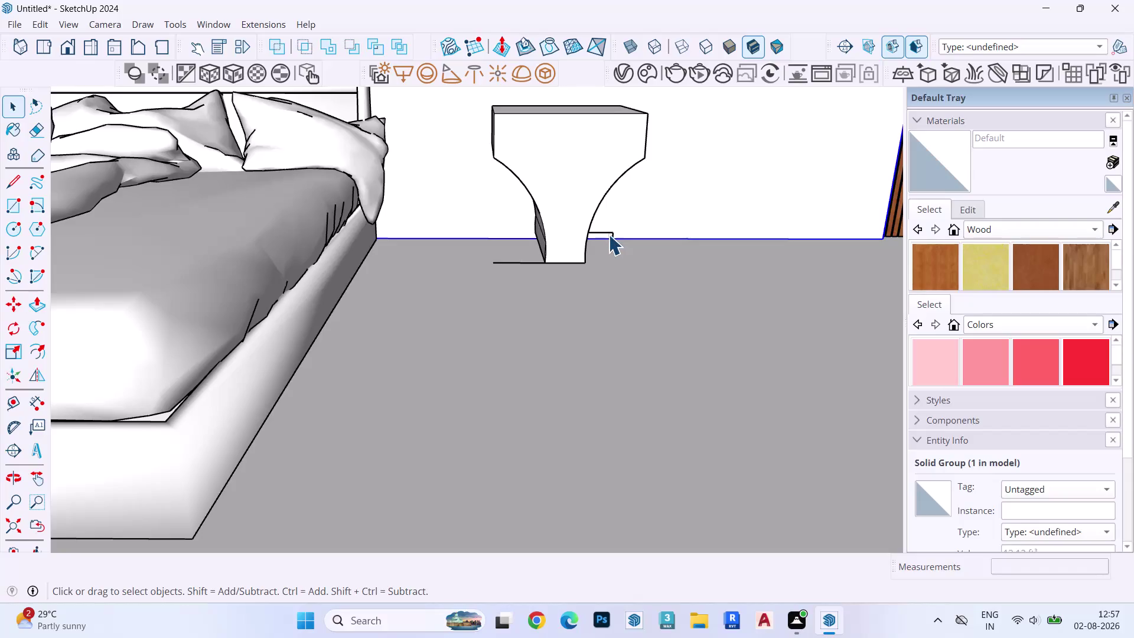
Inside the bedside table group, delete the three short stray edges beside its base.
click(605, 232)
scroll(up, 3)
double_click(604, 231)
click(604, 232)
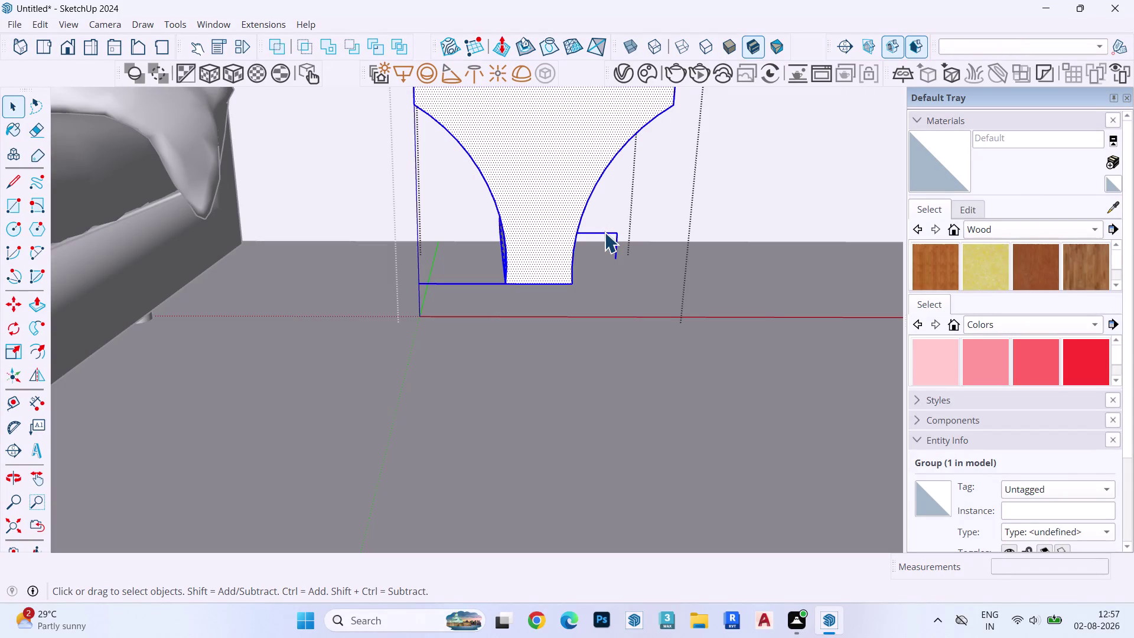
click(605, 232)
key(Delete)
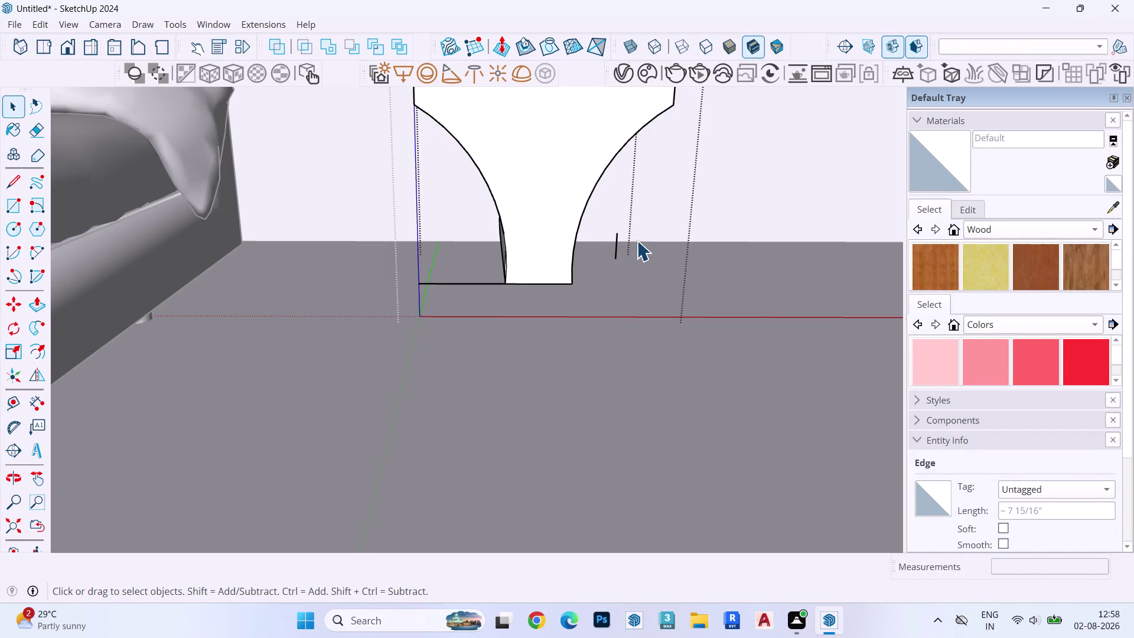
click(619, 244)
key(Delete)
click(614, 246)
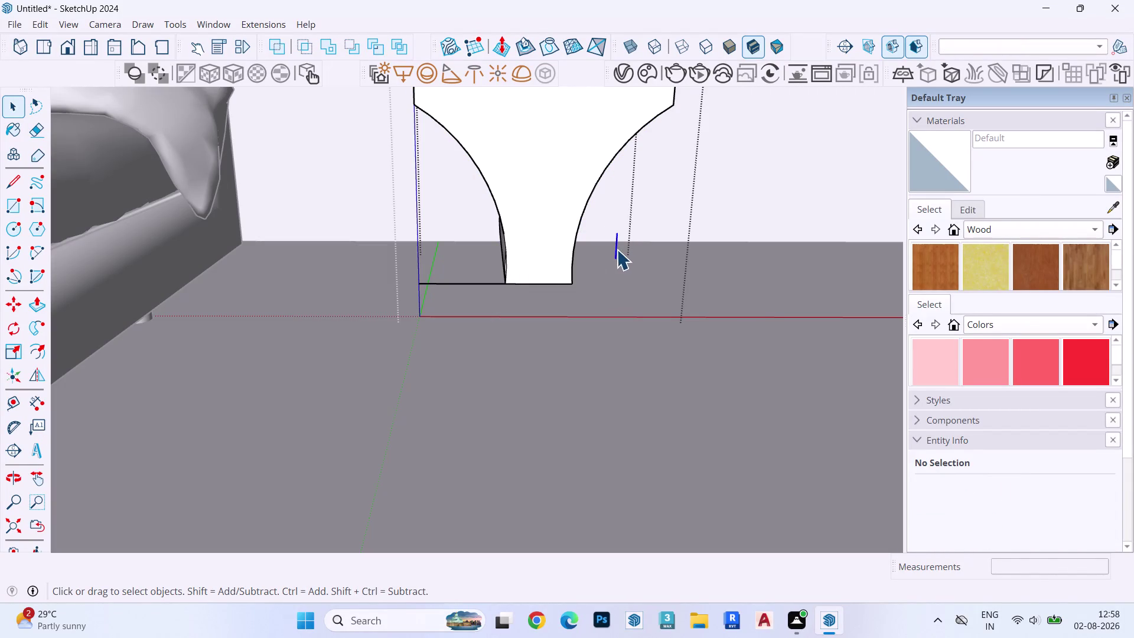
key(Delete)
click(438, 284)
key(Delete)
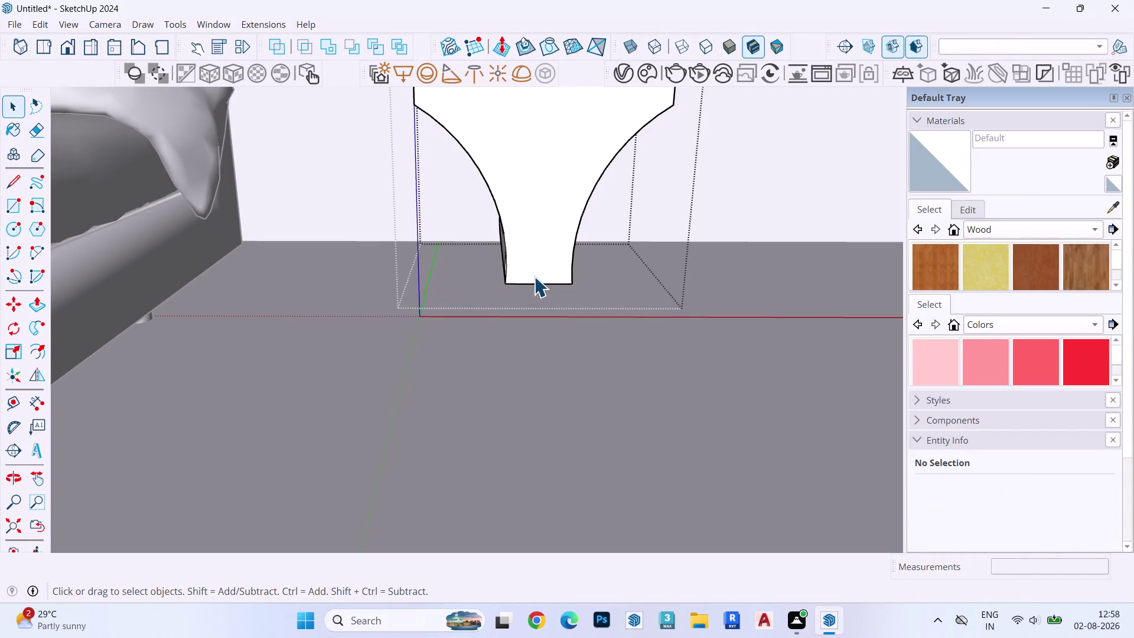
Orbit around the table's sides, delete a side face, then undo that deletion.
scroll(down, 3)
middle_drag(528, 277, 507, 244)
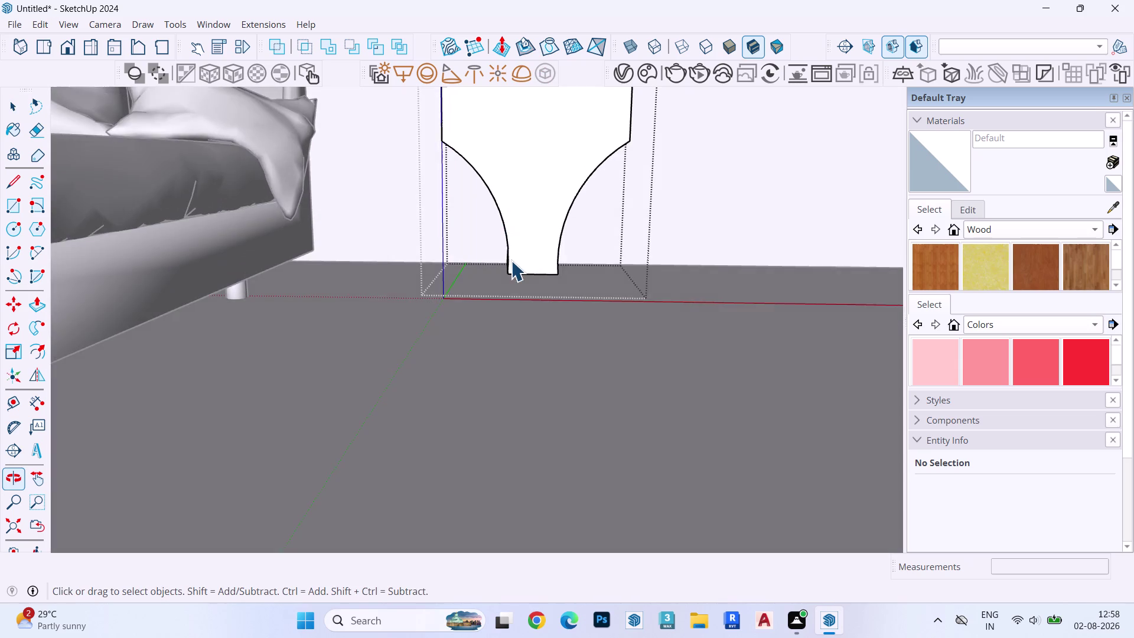
scroll(up, 3)
scroll(down, 3)
scroll(up, 3)
scroll(up, 3)
middle_drag(501, 262, 554, 265)
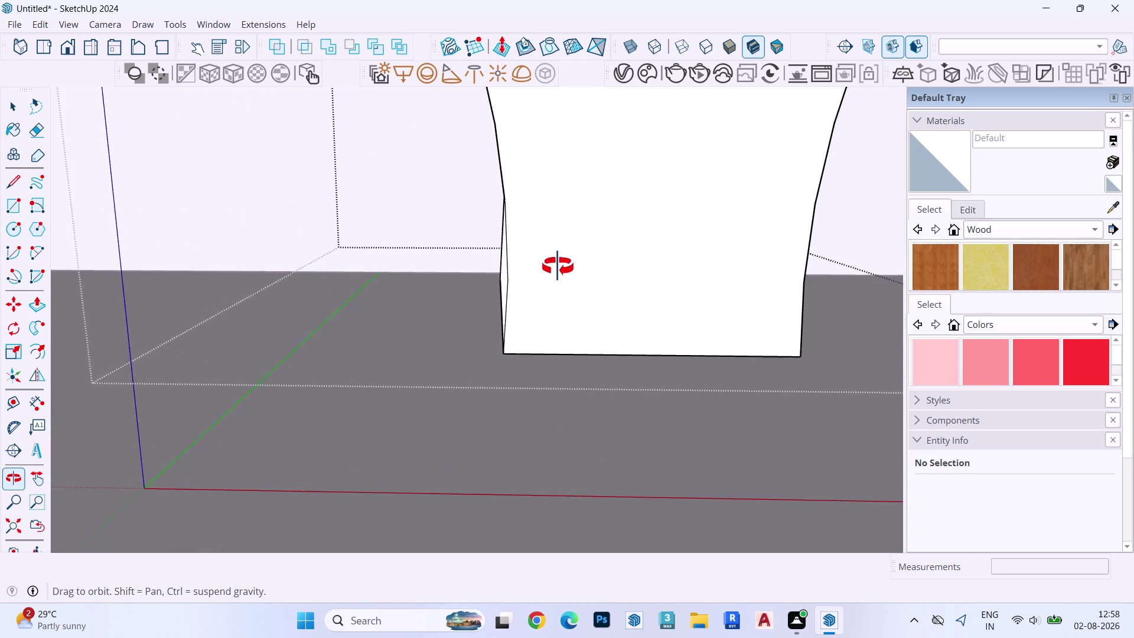
middle_drag(554, 266, 611, 268)
click(509, 263)
click(510, 265)
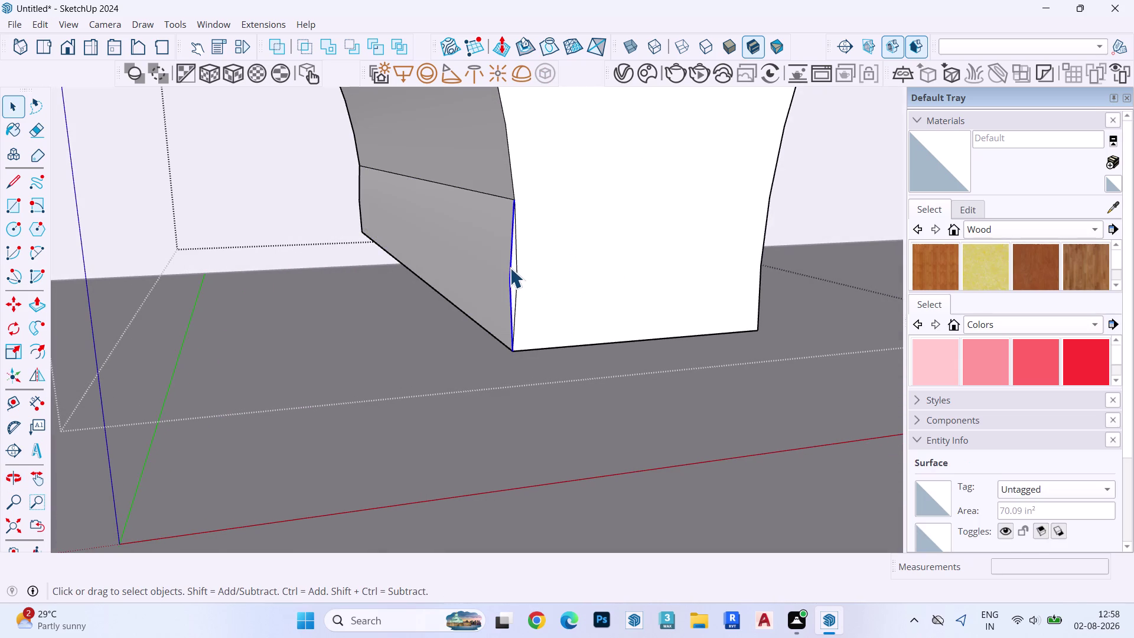
key(Delete)
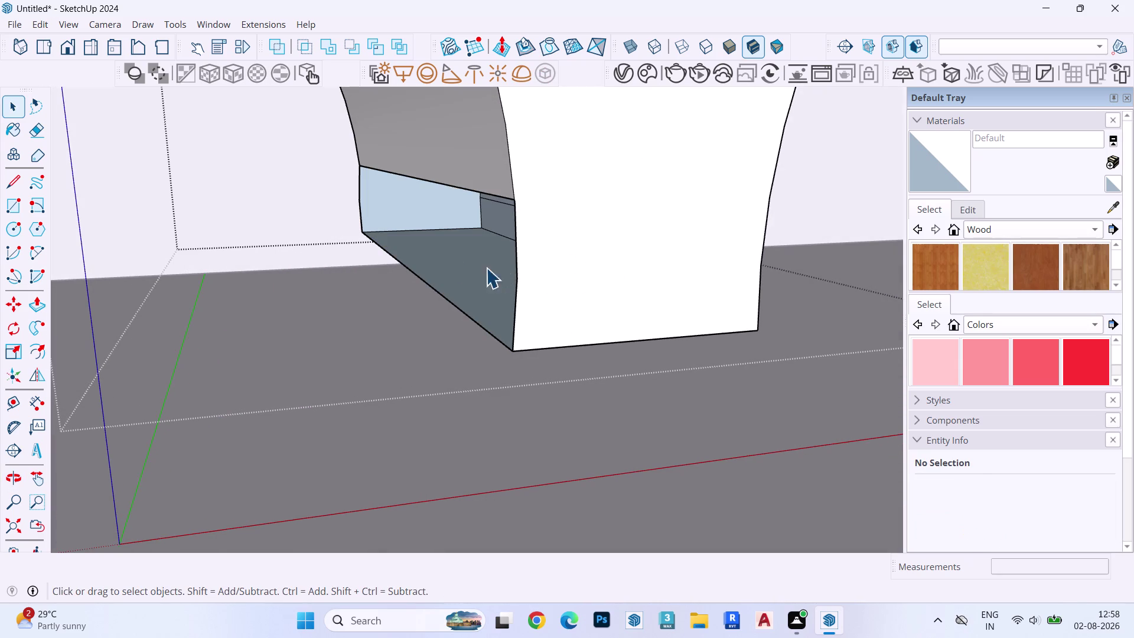
key(ctrl+z)
key(Escape)
scroll(down, 3)
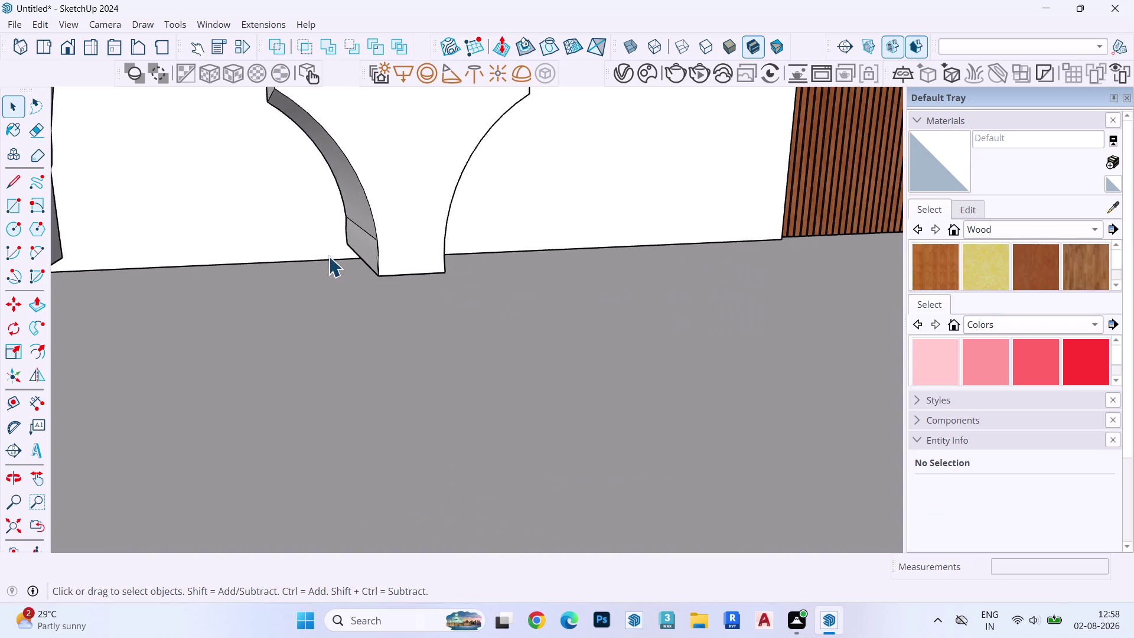
scroll(down, 3)
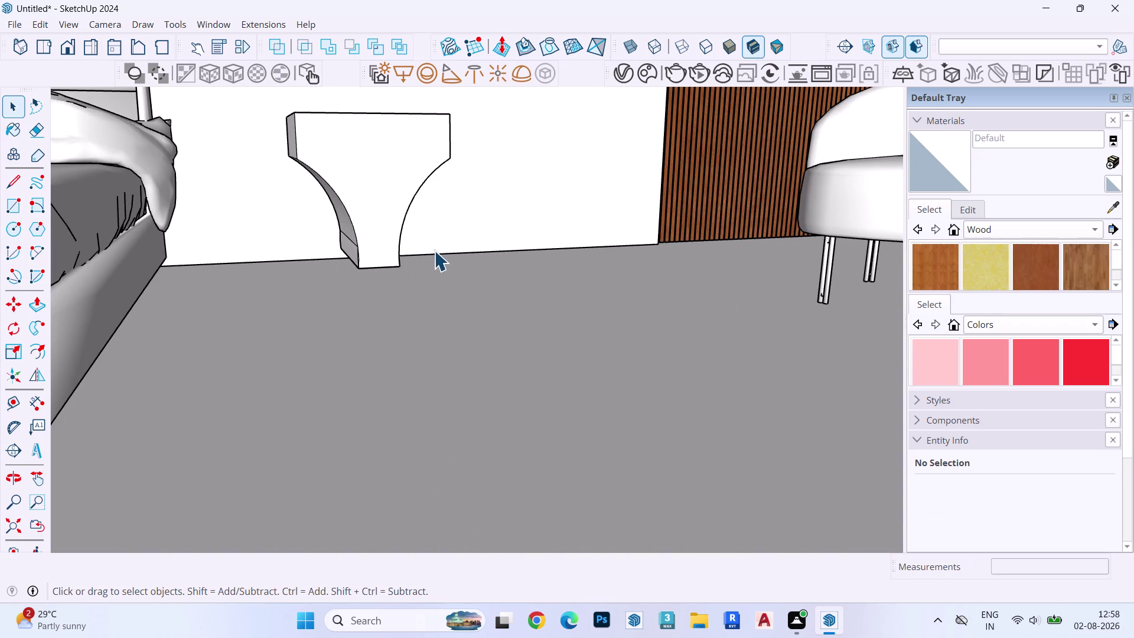
Start a Move copy of the curved bedside table, then zoom out to the room.
click(381, 193)
key(m)
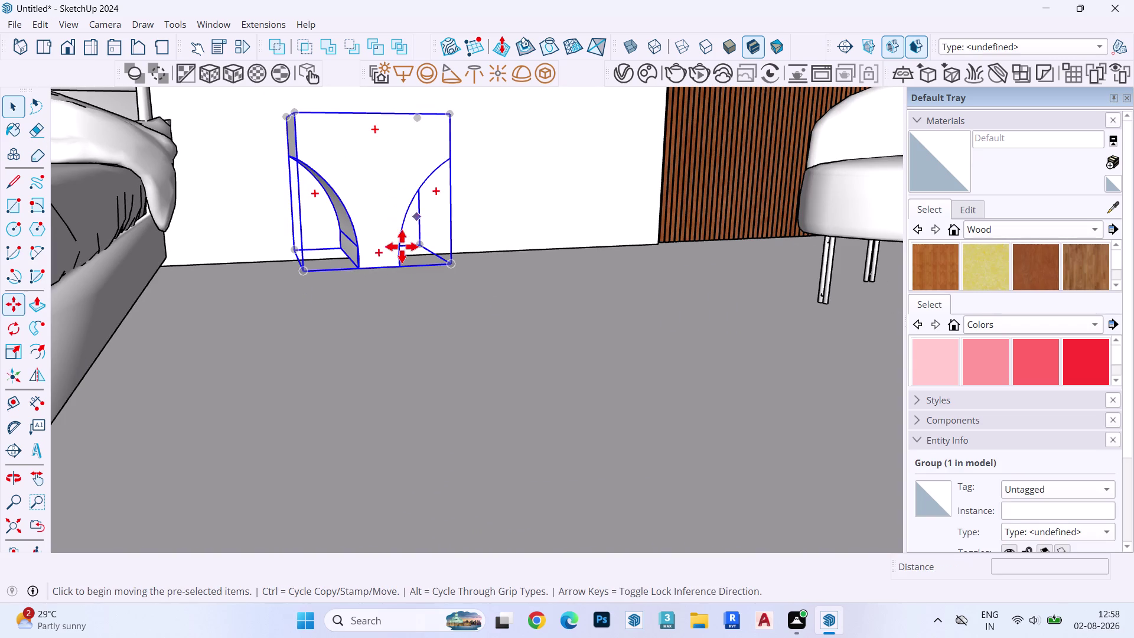
click(400, 266)
key(Up)
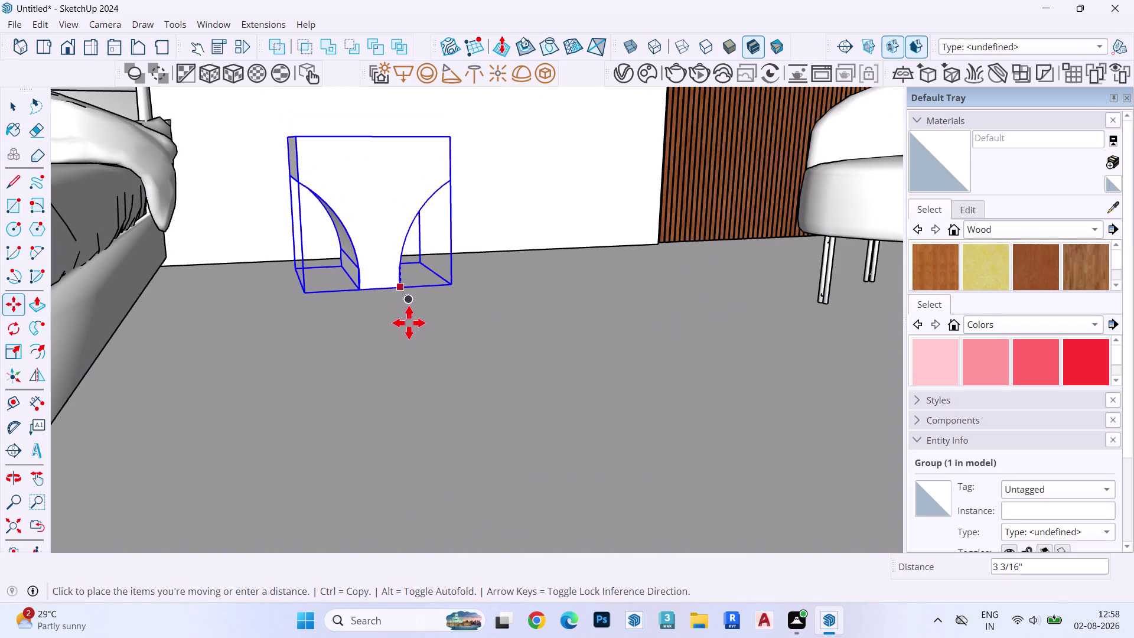
click(409, 330)
key(space)
scroll(down, 3)
middle_drag(476, 289, 401, 272)
Place the table copy left of the bed and orbit back to a front view.
key(m)
click(481, 323)
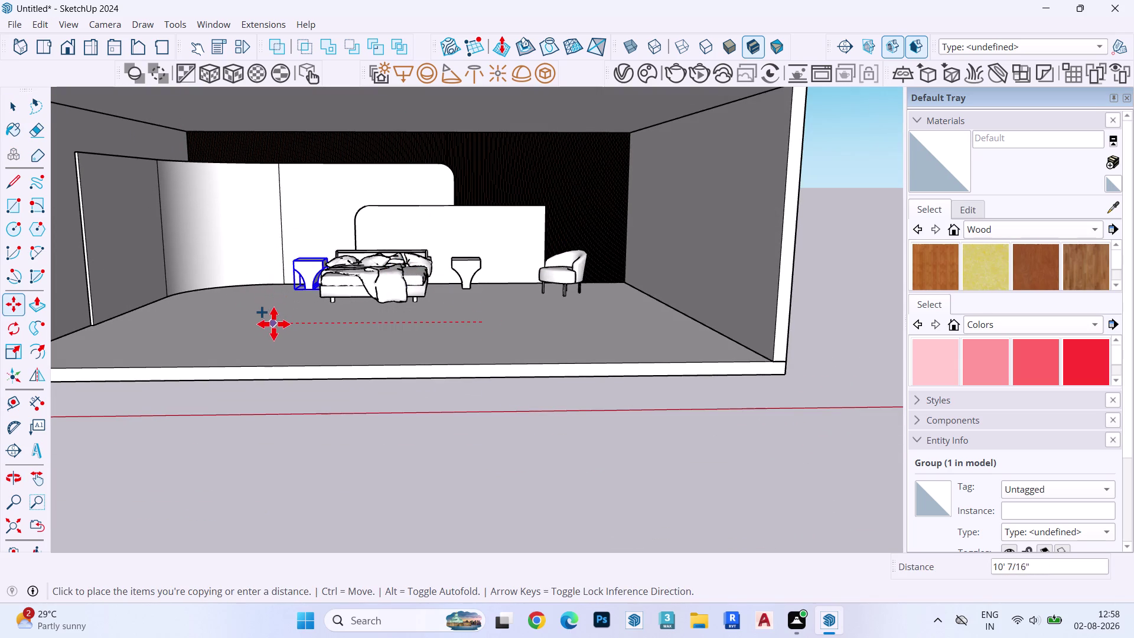
click(242, 325)
key(space)
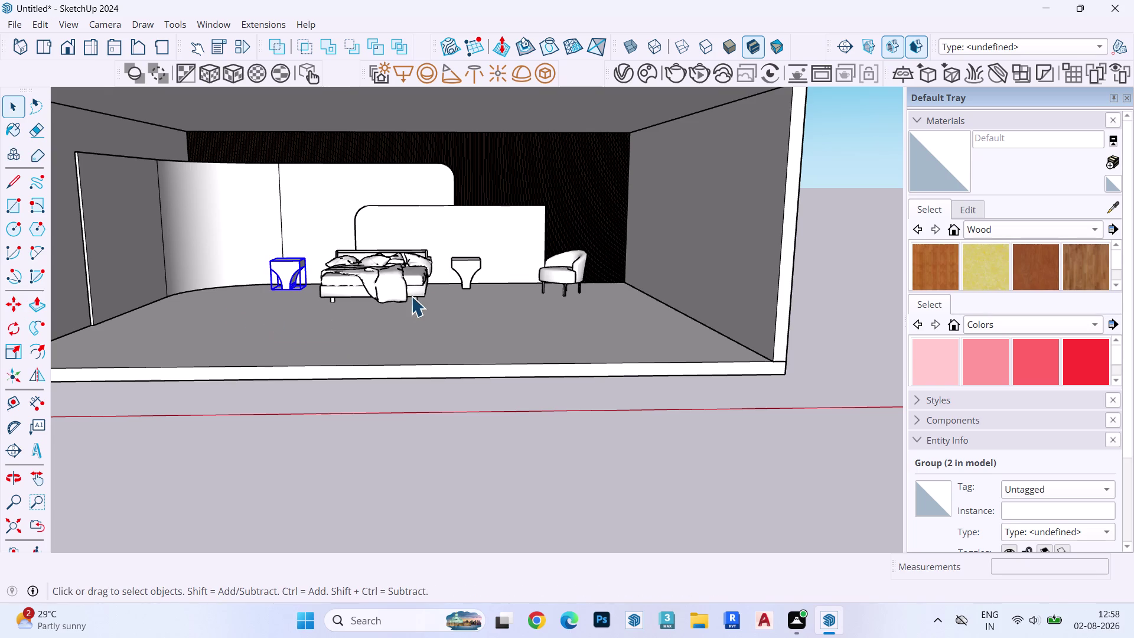
key(Escape)
middle_drag(507, 279, 510, 324)
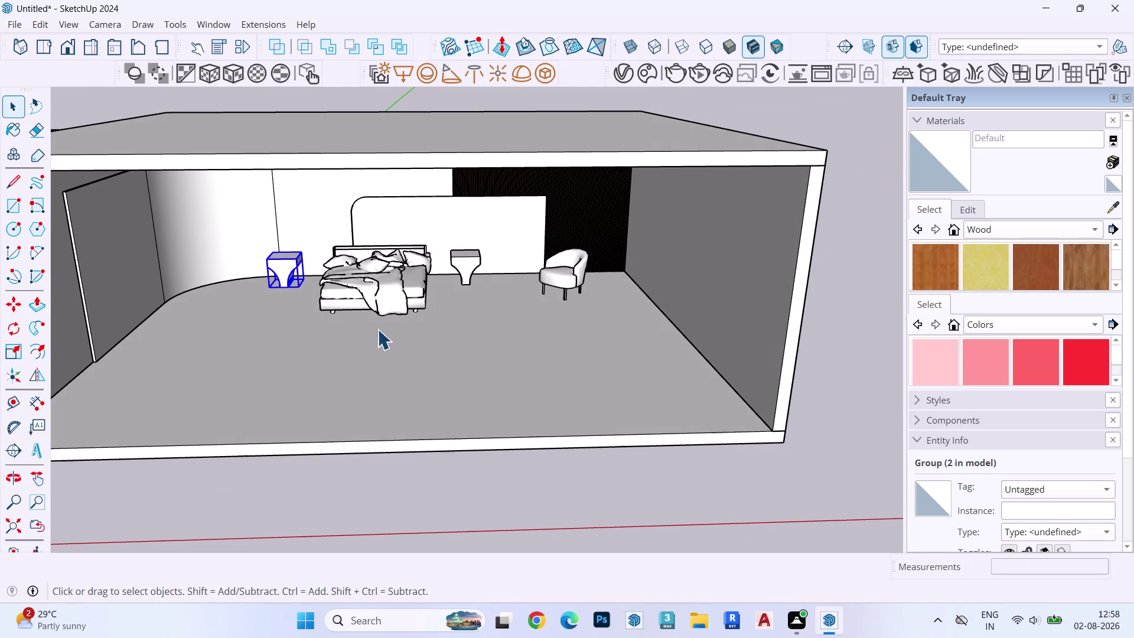
middle_drag(240, 281, 224, 237)
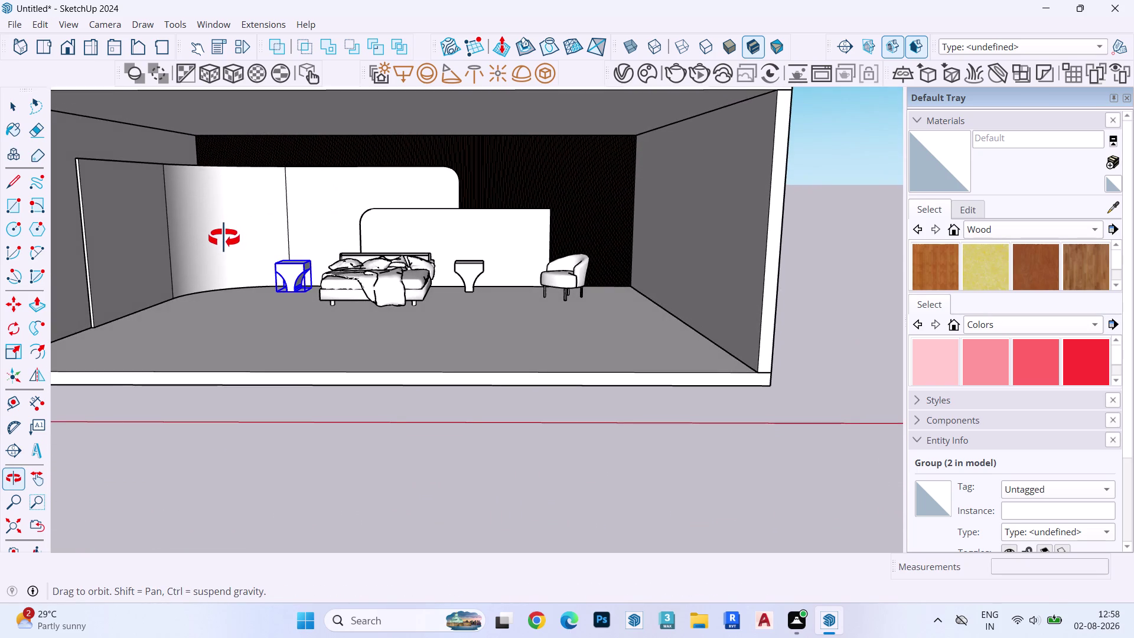
middle_drag(224, 237, 229, 249)
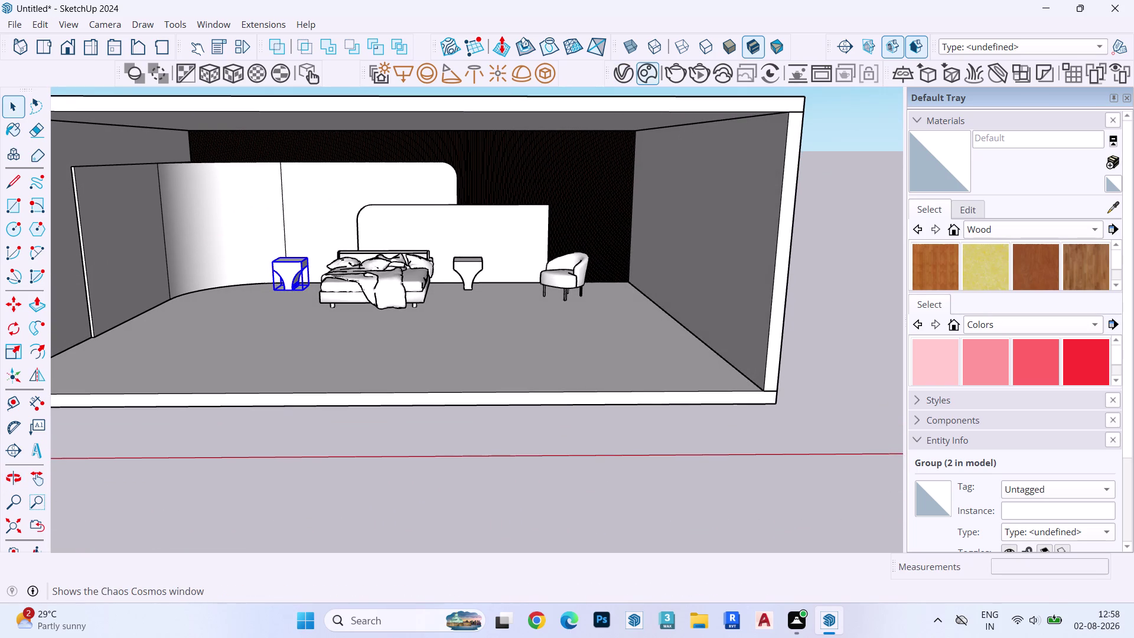
Open Chaos Cosmos and show the Sofas & armchairs category.
click(640, 76)
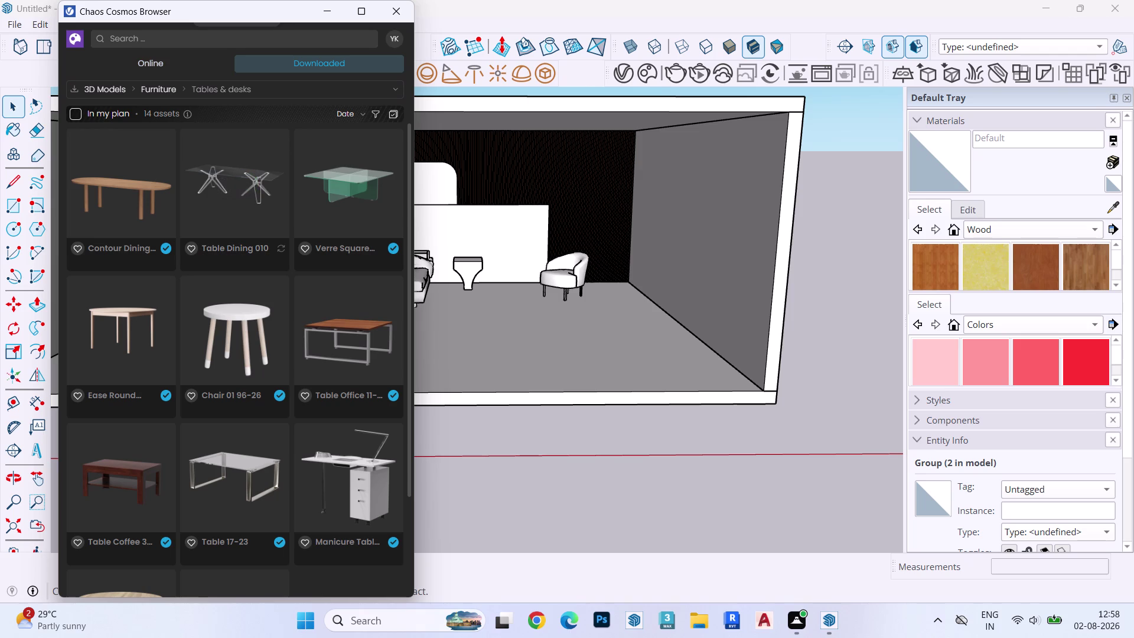
scroll(down, 3)
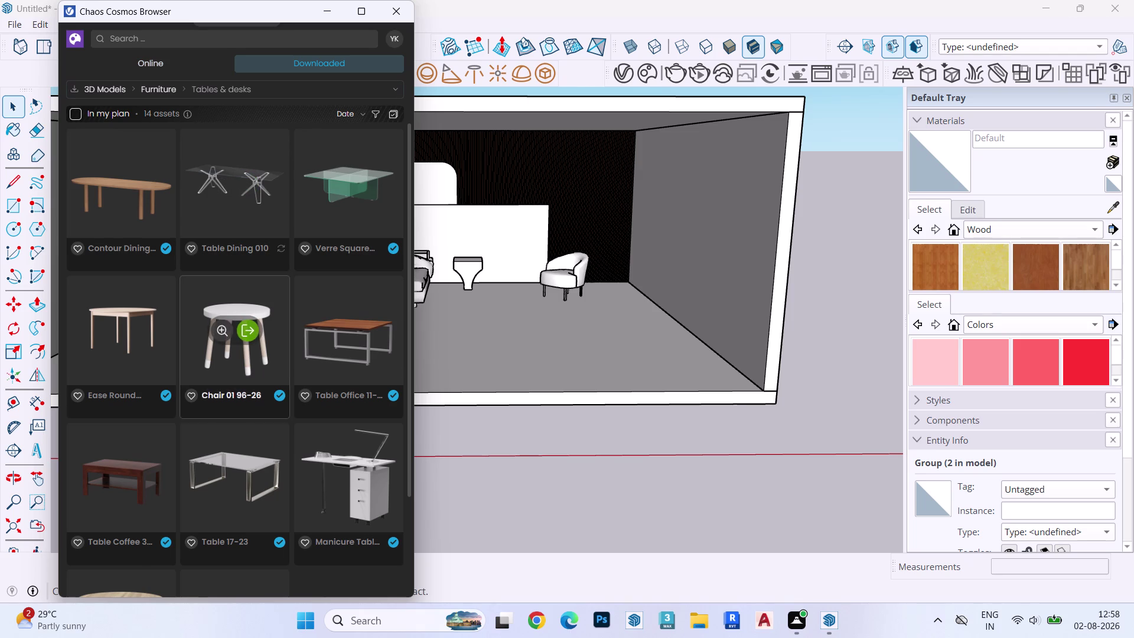
scroll(down, 3)
scroll(up, 3)
click(163, 91)
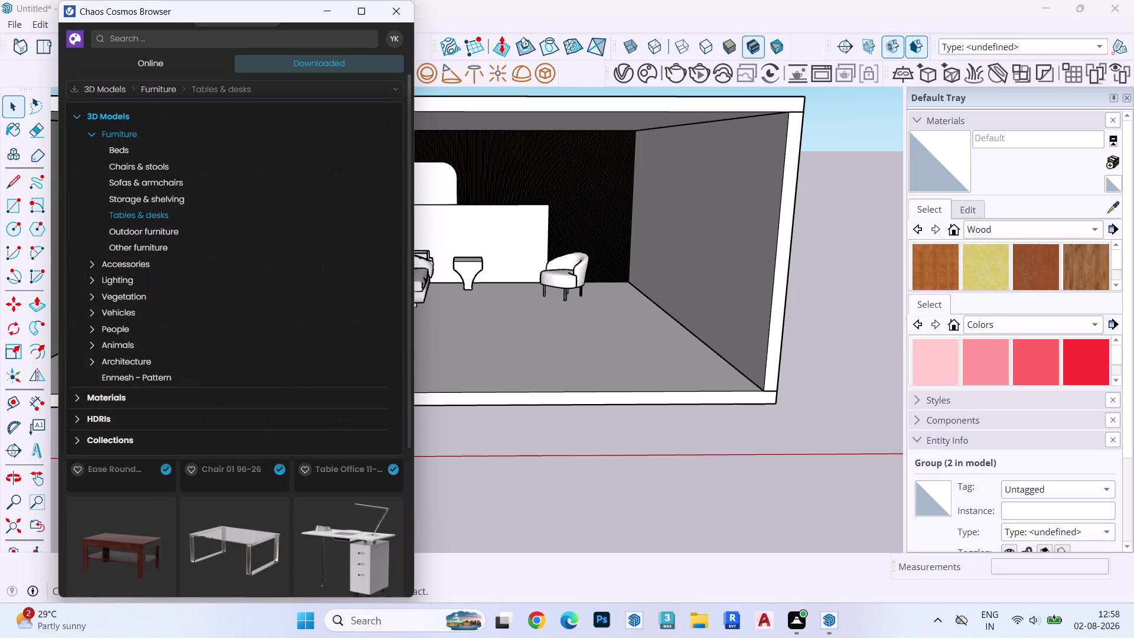
click(162, 177)
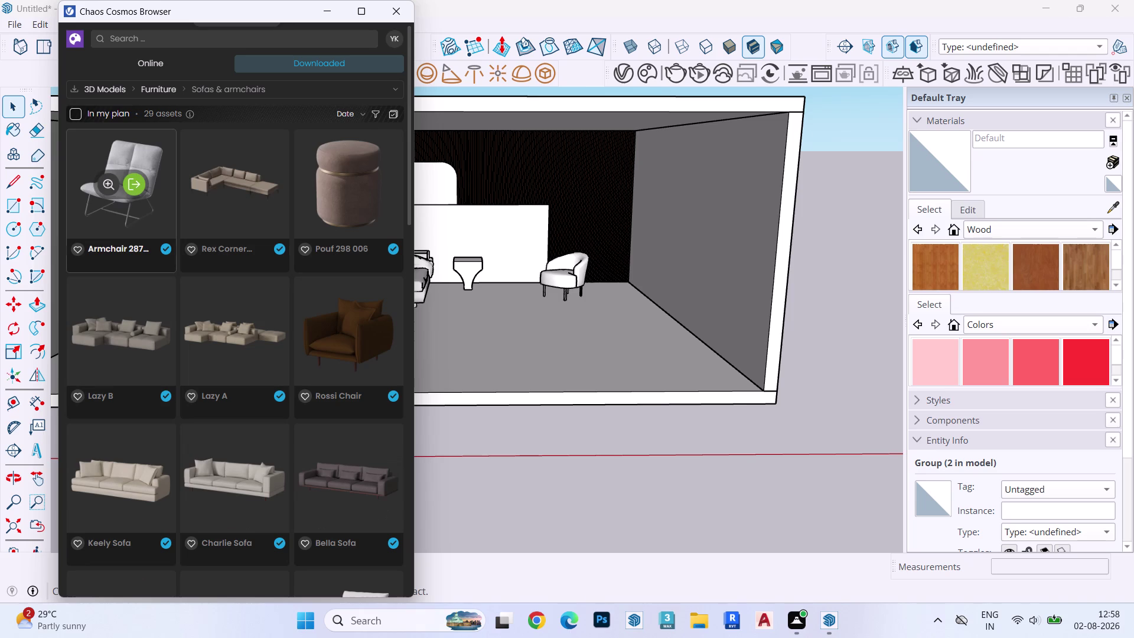
Find the accent stool in the list and import it into the model.
scroll(down, 3)
scroll(up, 3)
scroll(up, 3)
scroll(down, 3)
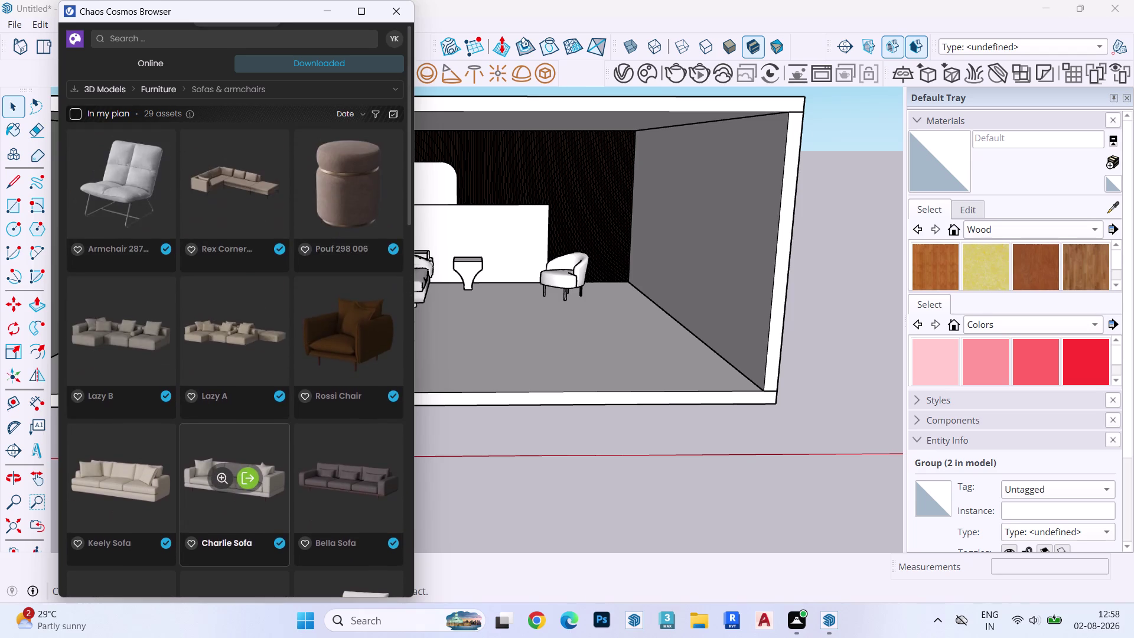
scroll(down, 3)
scroll(down, 3)
scroll(down, 3)
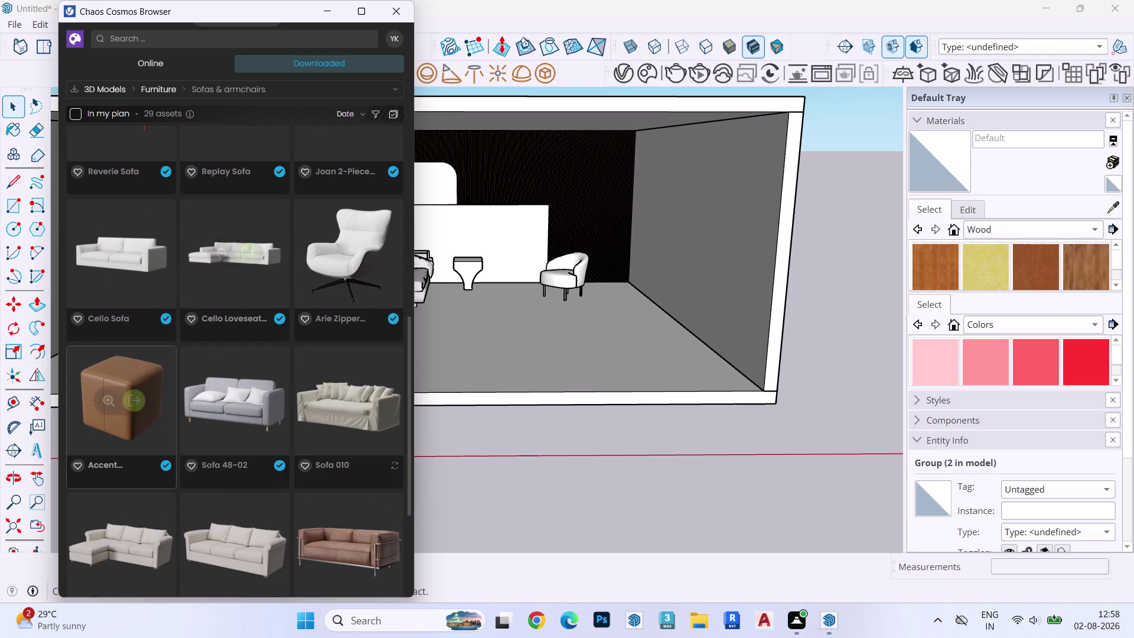
click(132, 390)
click(134, 401)
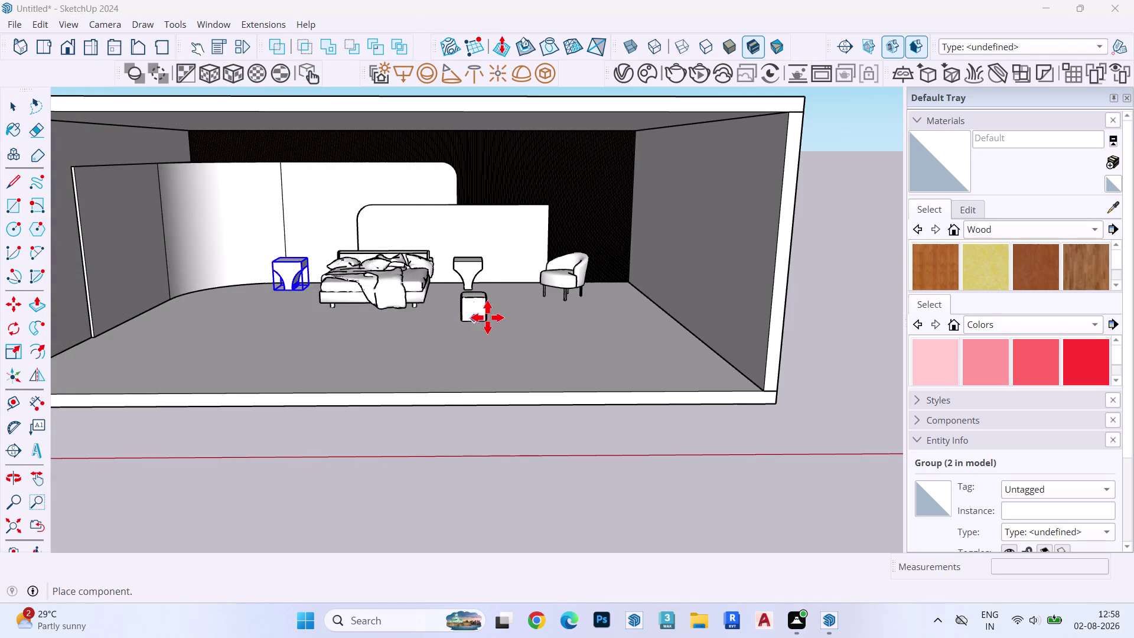
Drop the imported ottoman onto the bedroom floor.
scroll(up, 3)
middle_drag(504, 315, 488, 405)
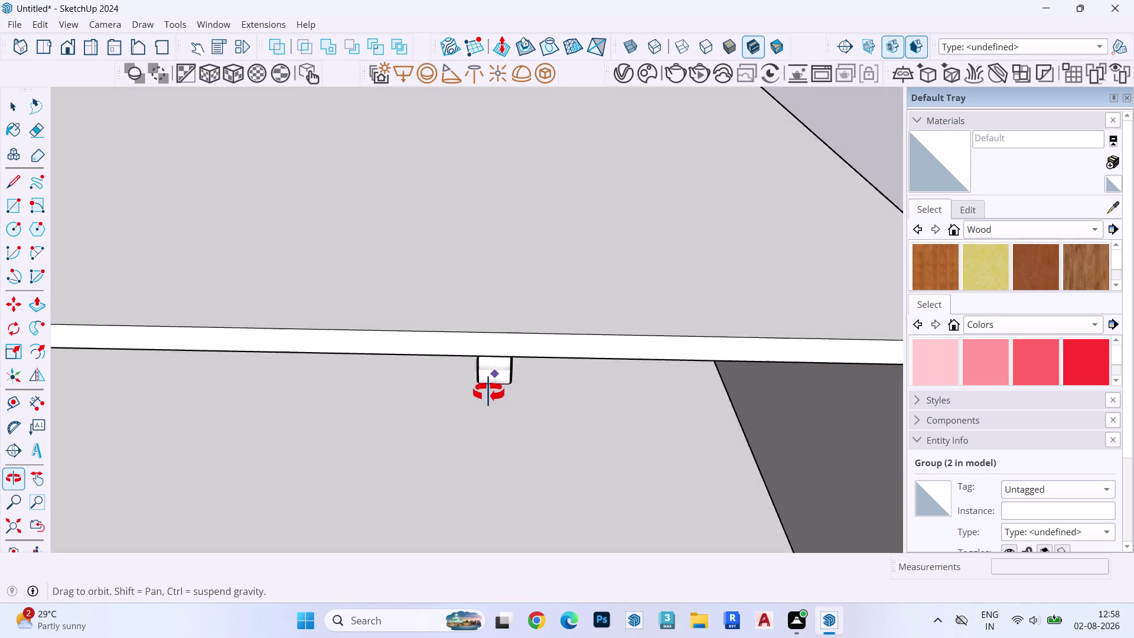
middle_drag(488, 404, 490, 384)
scroll(up, 3)
scroll(up, 3)
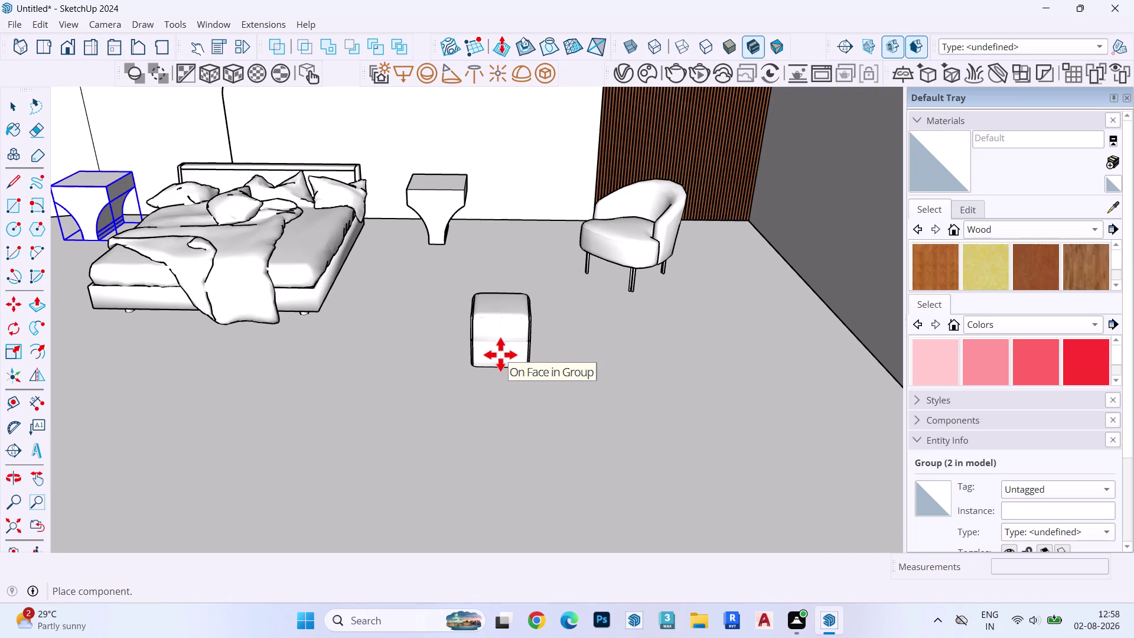
scroll(up, 3)
scroll(up, 3)
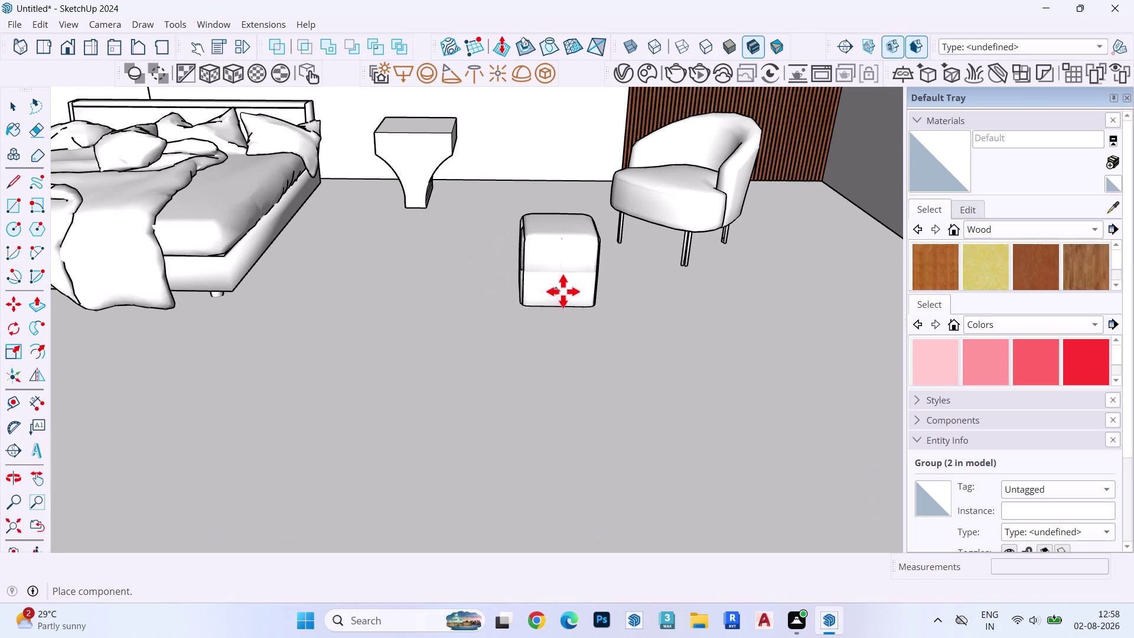
click(516, 293)
Rotate the ottoman flat on the floor plane to sit at an angle.
key(q)
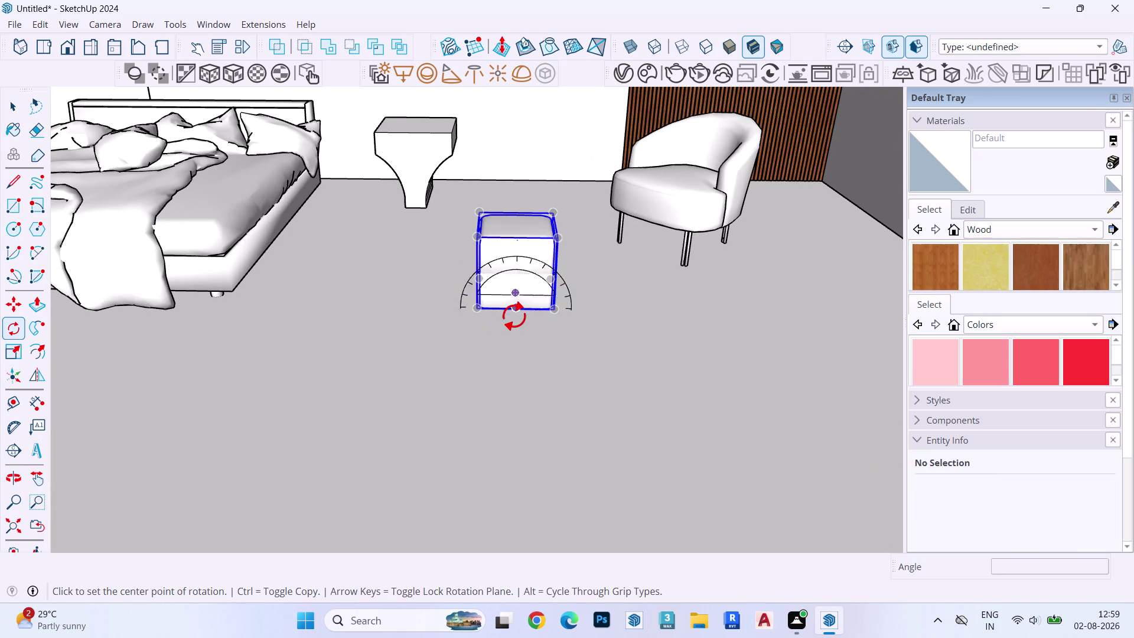
key(Up)
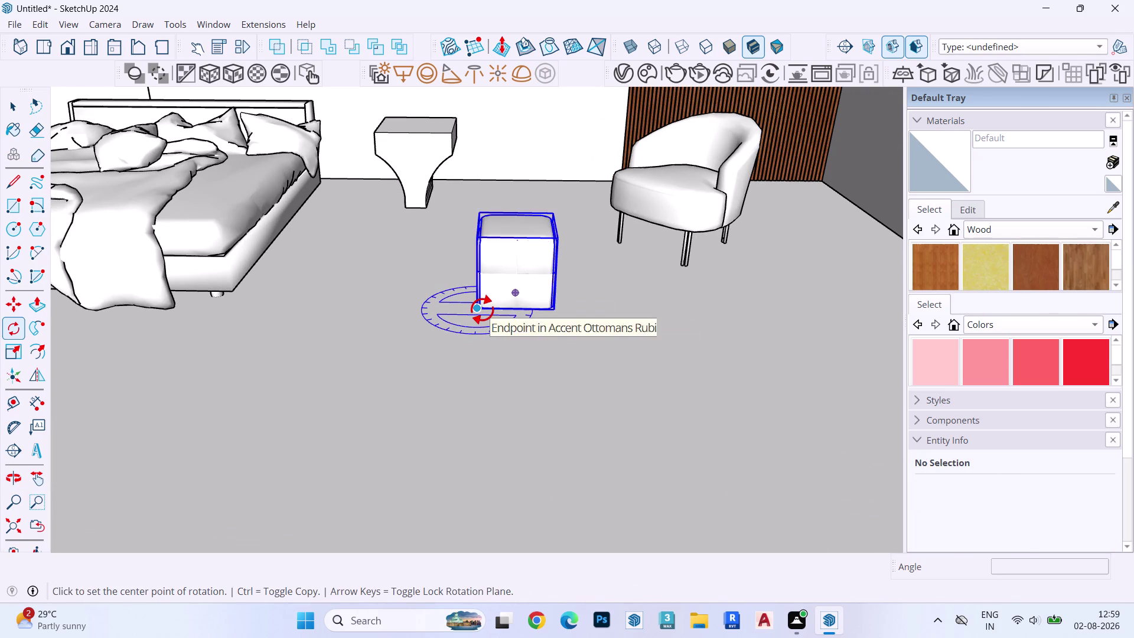
click(482, 310)
click(553, 313)
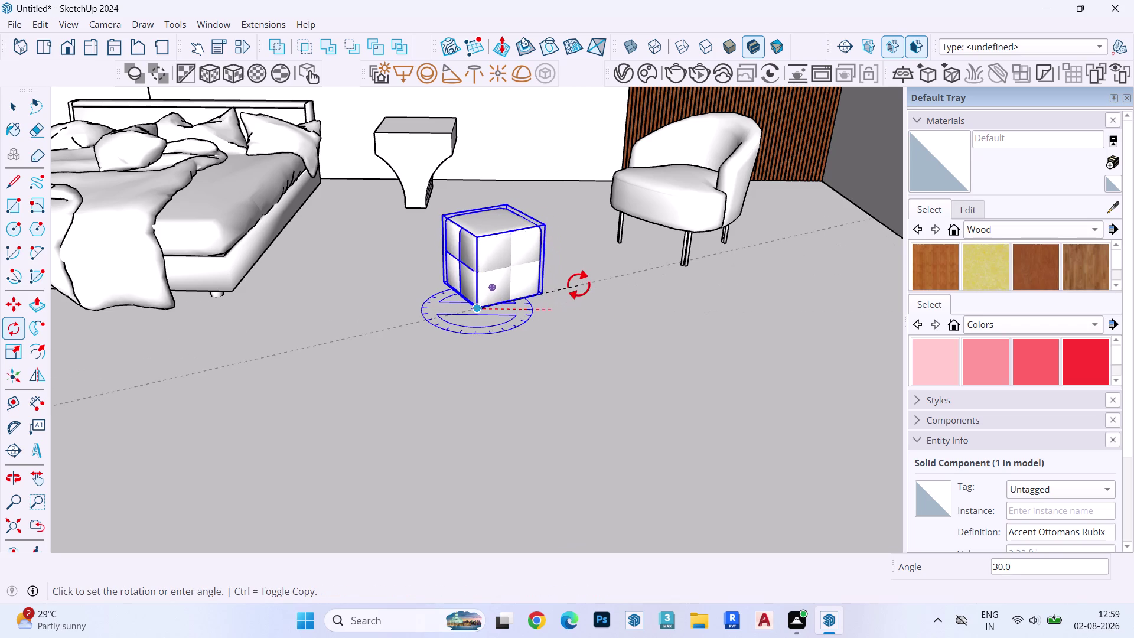
click(578, 284)
key(space)
Orbit above the ottoman and move it to a new spot.
middle_drag(497, 284, 469, 333)
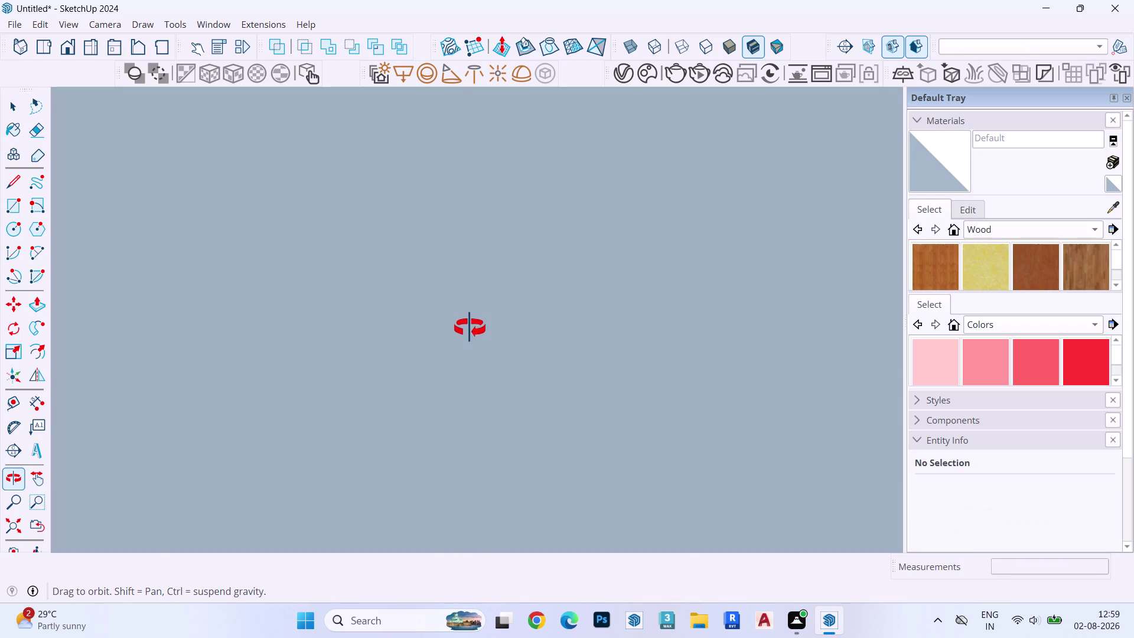
middle_drag(469, 333, 469, 328)
scroll(up, 3)
scroll(down, 3)
scroll(up, 3)
click(471, 264)
middle_drag(474, 270, 576, 302)
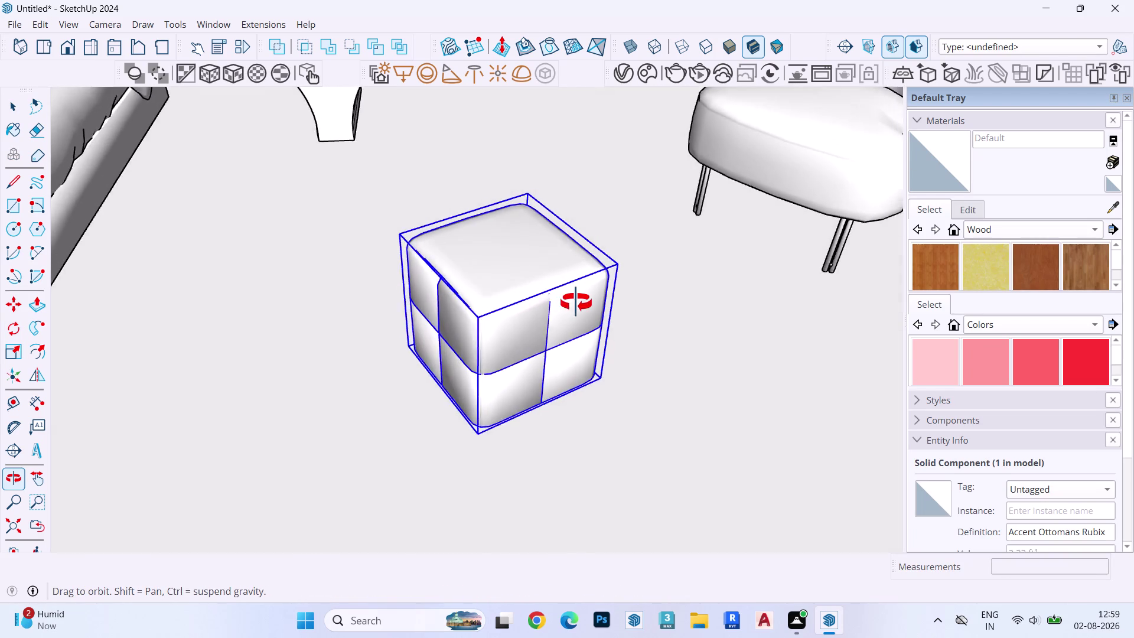
middle_drag(576, 302, 699, 295)
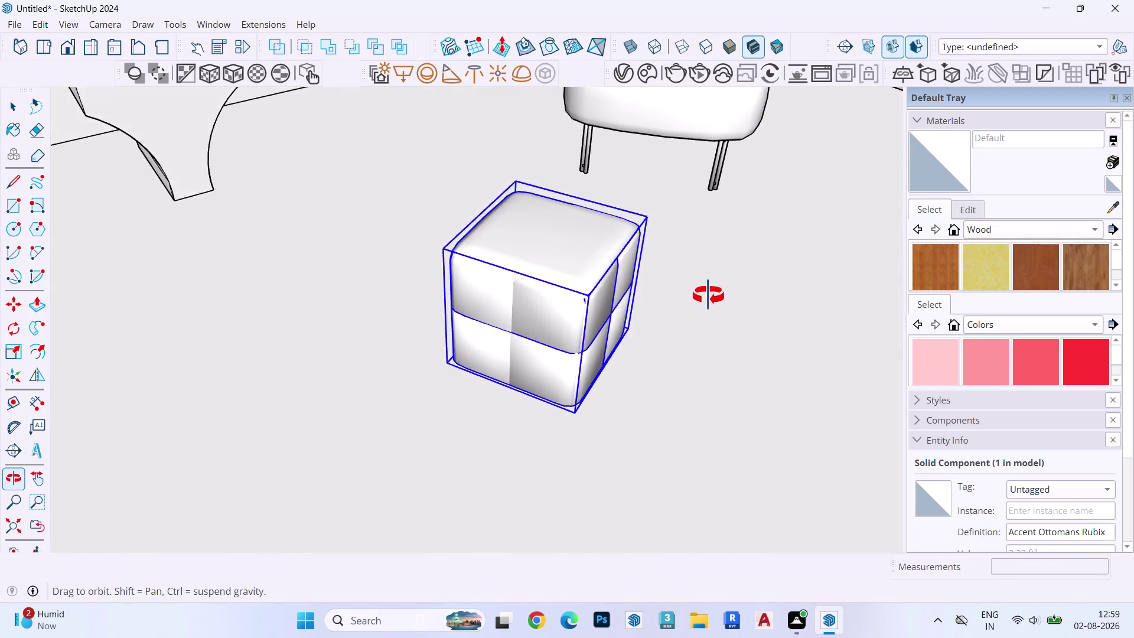
middle_drag(698, 295, 743, 292)
key(m)
click(606, 397)
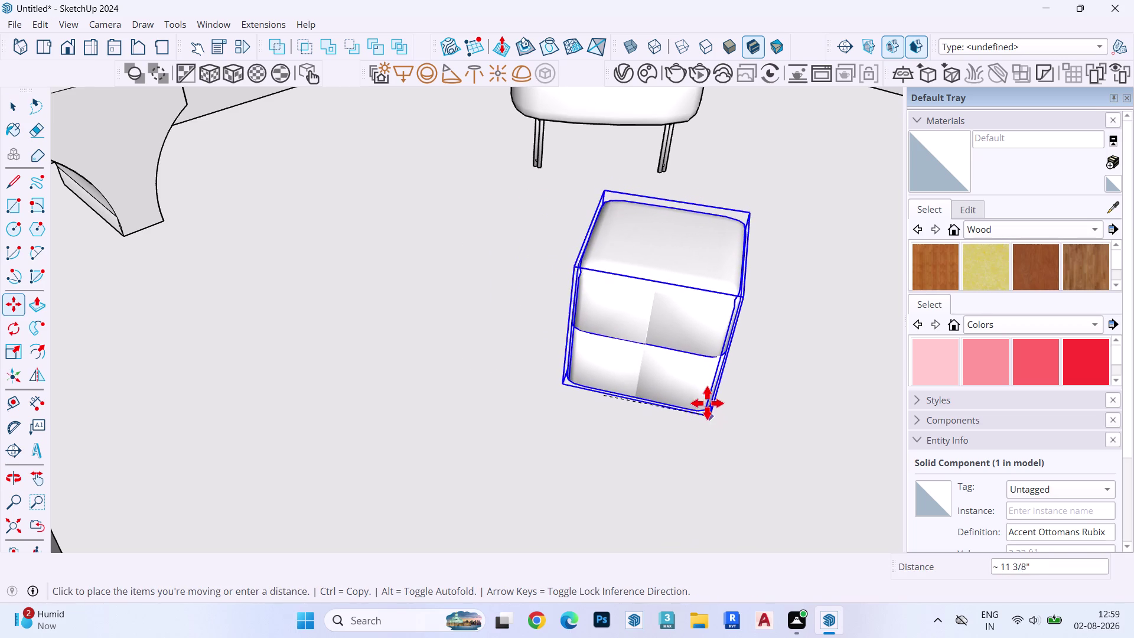
click(673, 388)
Rotate the ottoman around its corner to adjust its angle.
key(q)
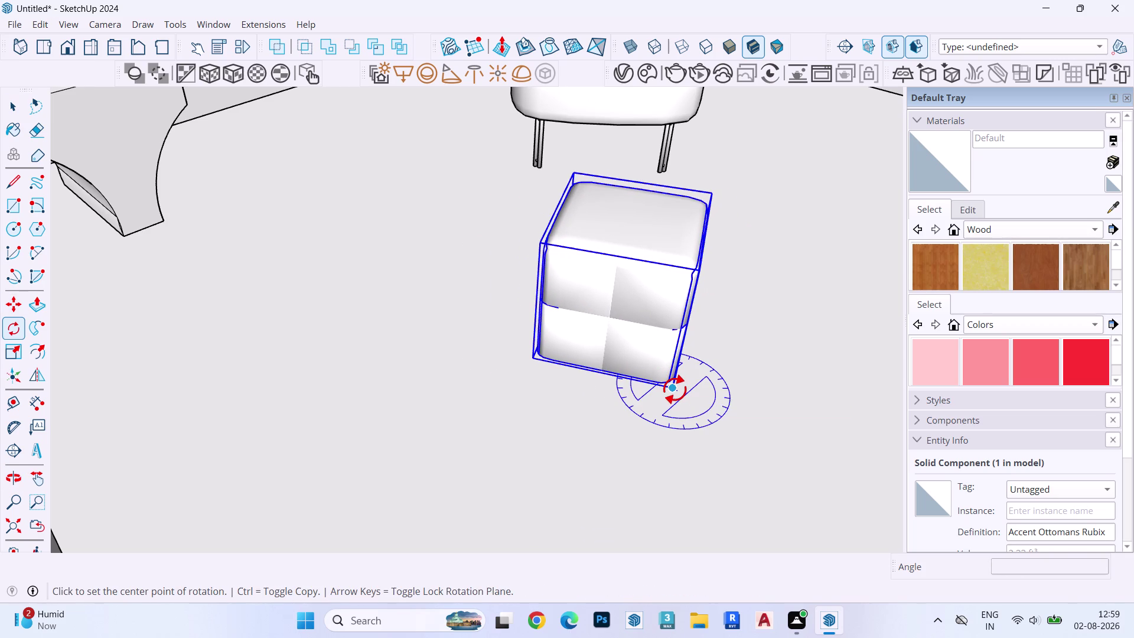
click(674, 389)
middle_drag(727, 331, 635, 338)
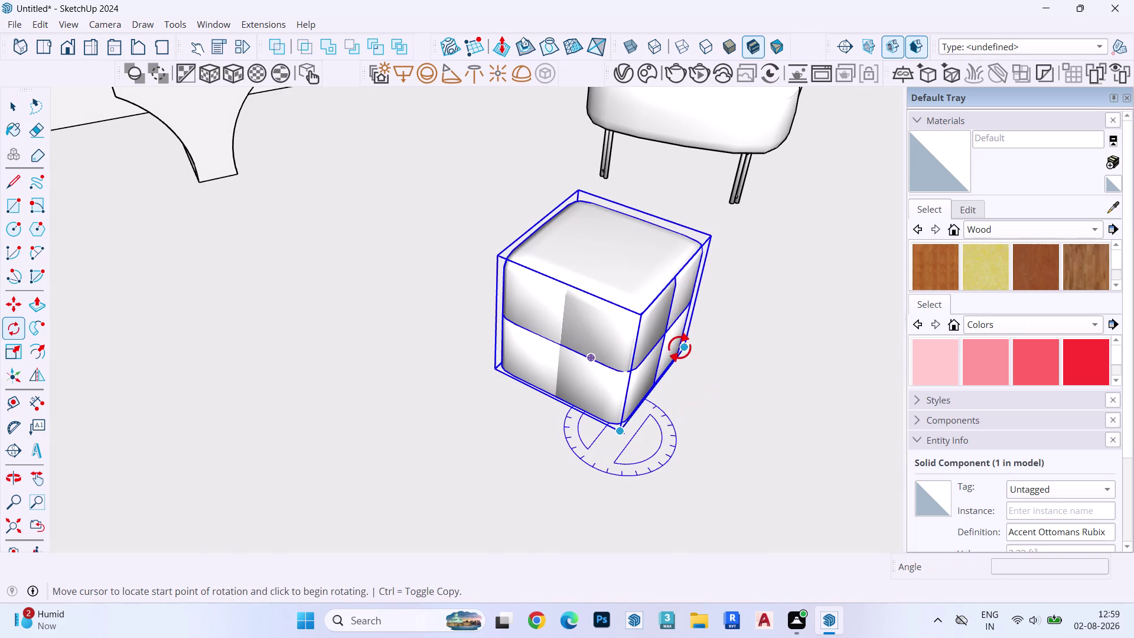
click(687, 348)
click(669, 308)
key(space)
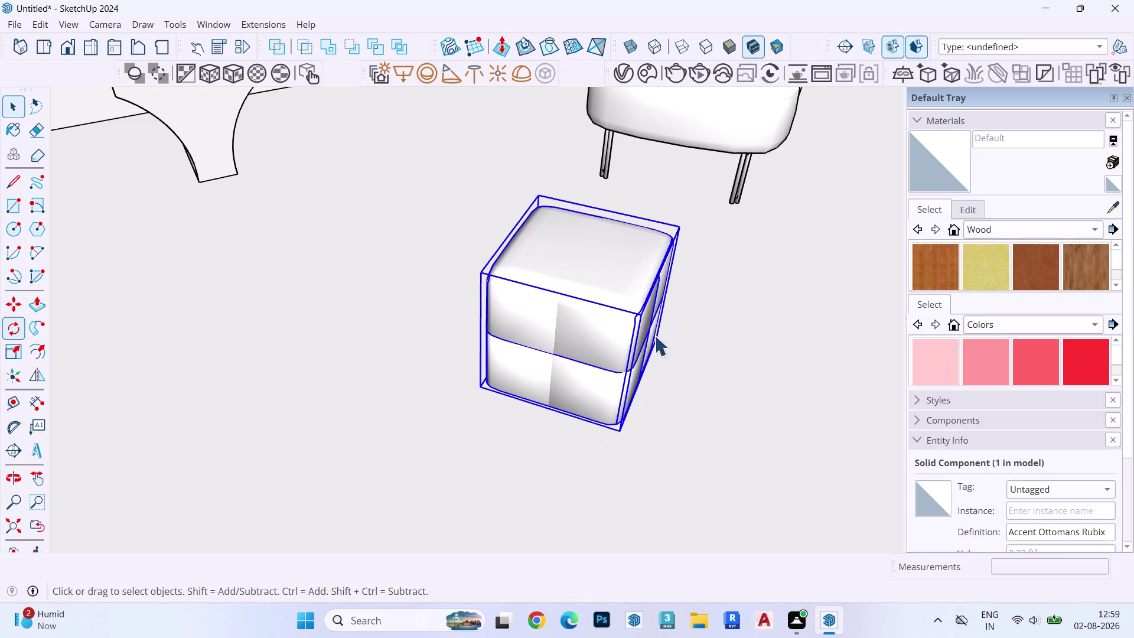
Move the ottoman to its final spot in front of the armchair.
key(m)
click(510, 419)
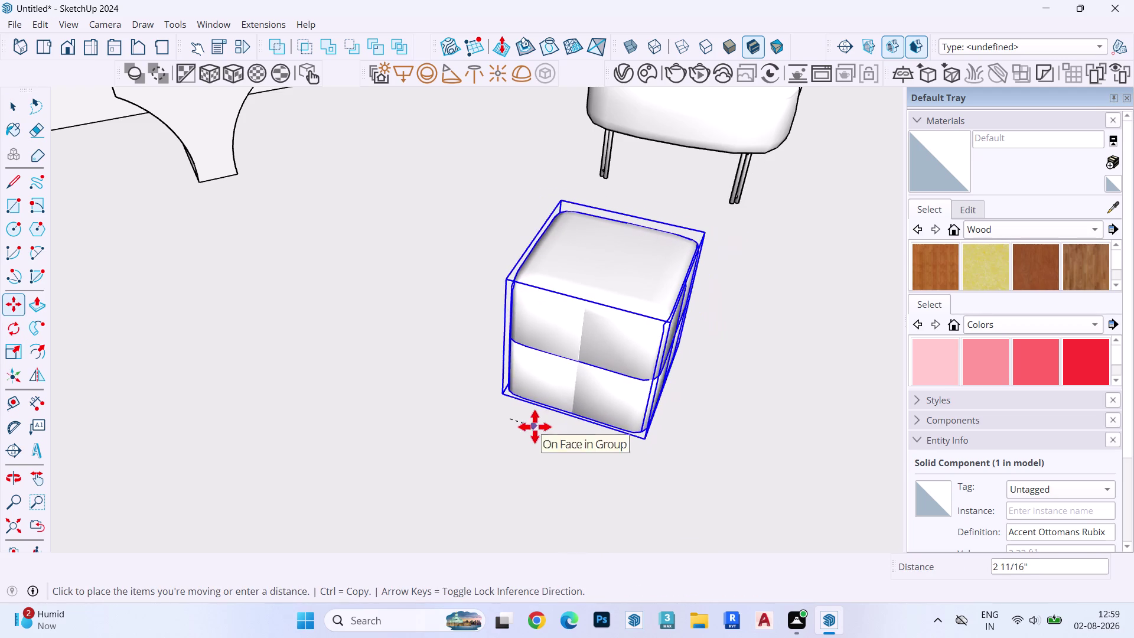
click(547, 428)
scroll(down, 3)
key(space)
key(super+F1)
scroll(down, 3)
scroll(up, 3)
scroll(down, 3)
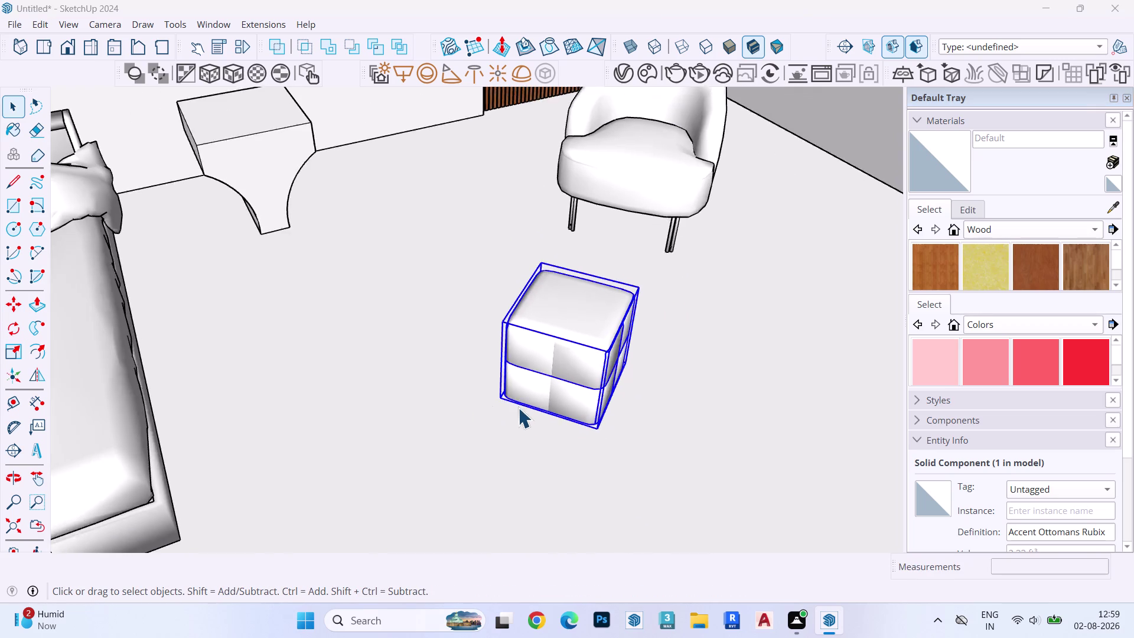
scroll(down, 3)
scroll(up, 3)
scroll(down, 3)
Pan and orbit out to view the whole bedroom from outside.
key(Escape)
click(1117, 11)
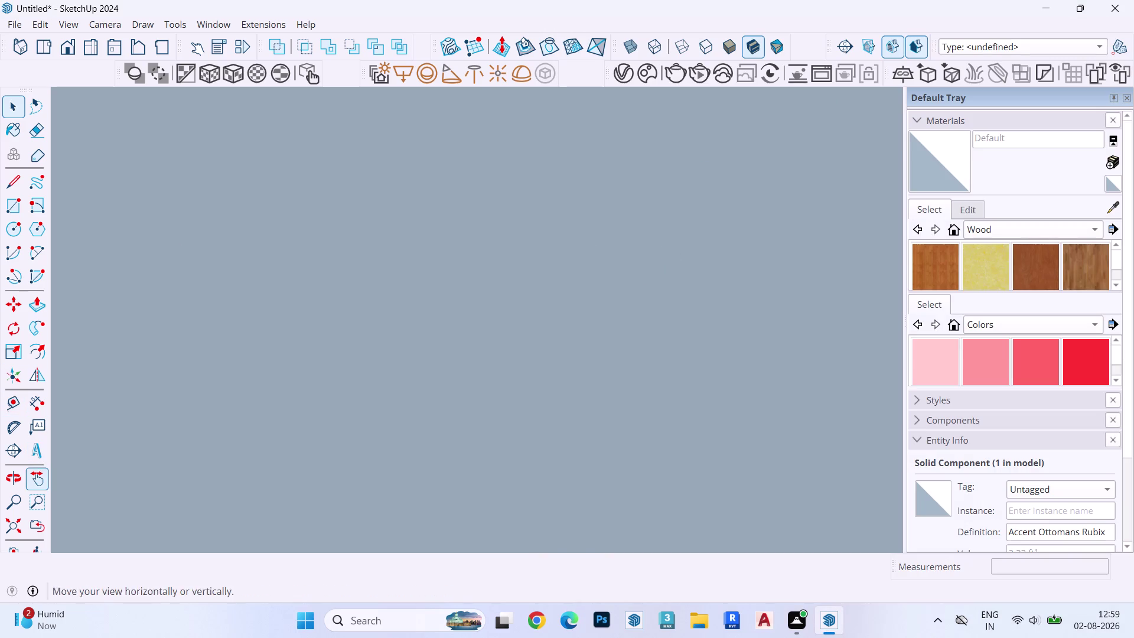
click(40, 518)
middle_drag(607, 324, 425, 226)
scroll(down, 3)
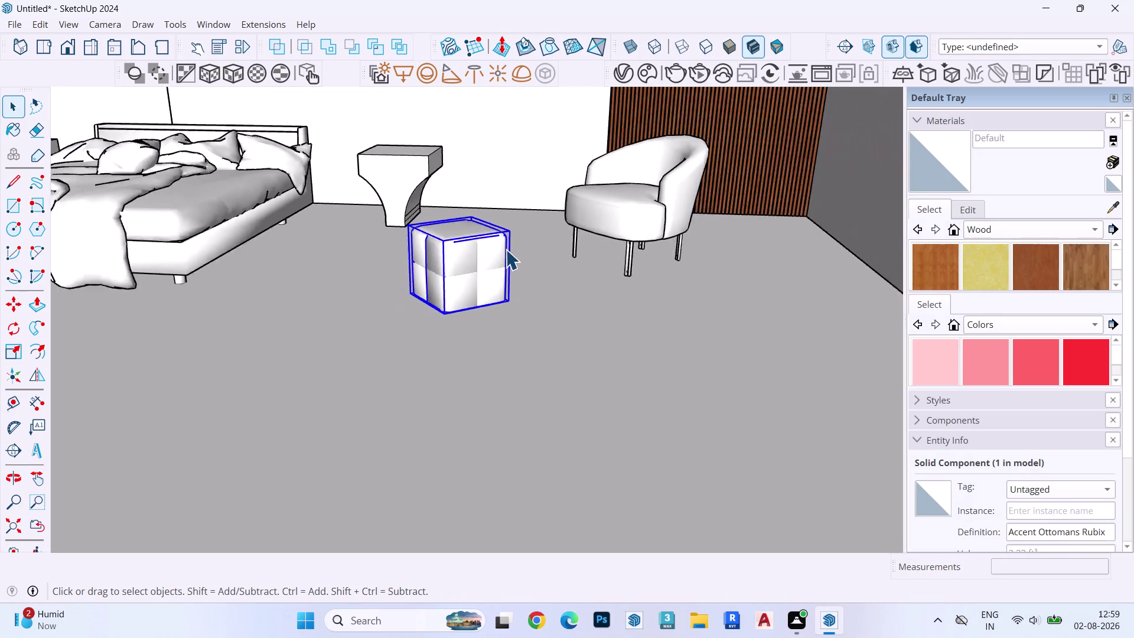
scroll(down, 3)
scroll(up, 3)
middle_drag(470, 257, 604, 299)
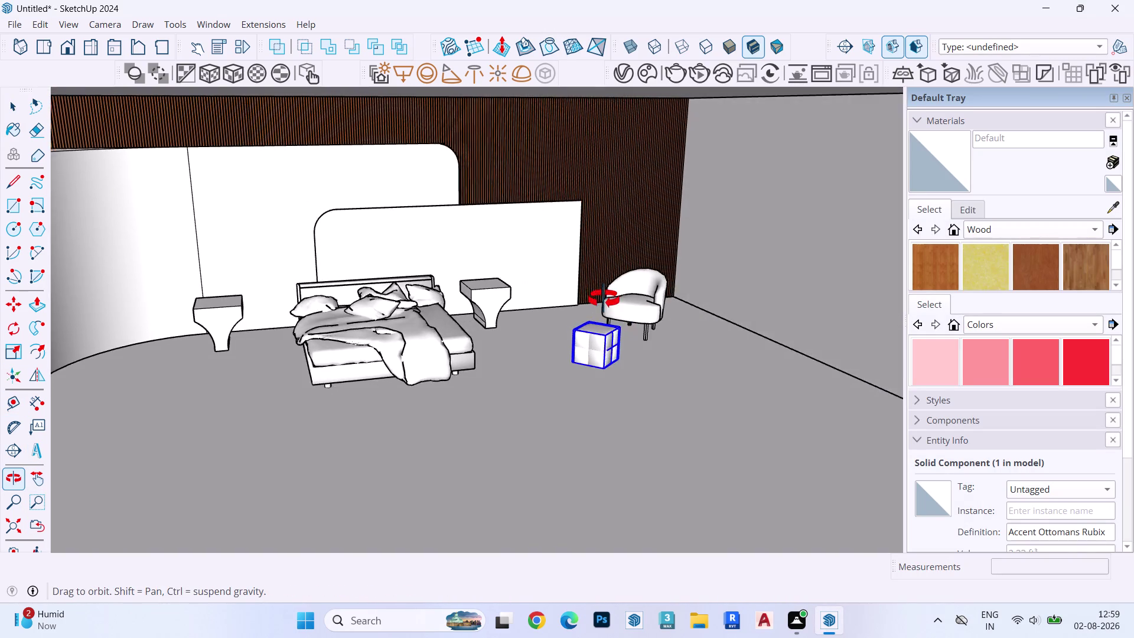
middle_drag(604, 298, 580, 286)
scroll(down, 3)
middle_drag(585, 294, 560, 285)
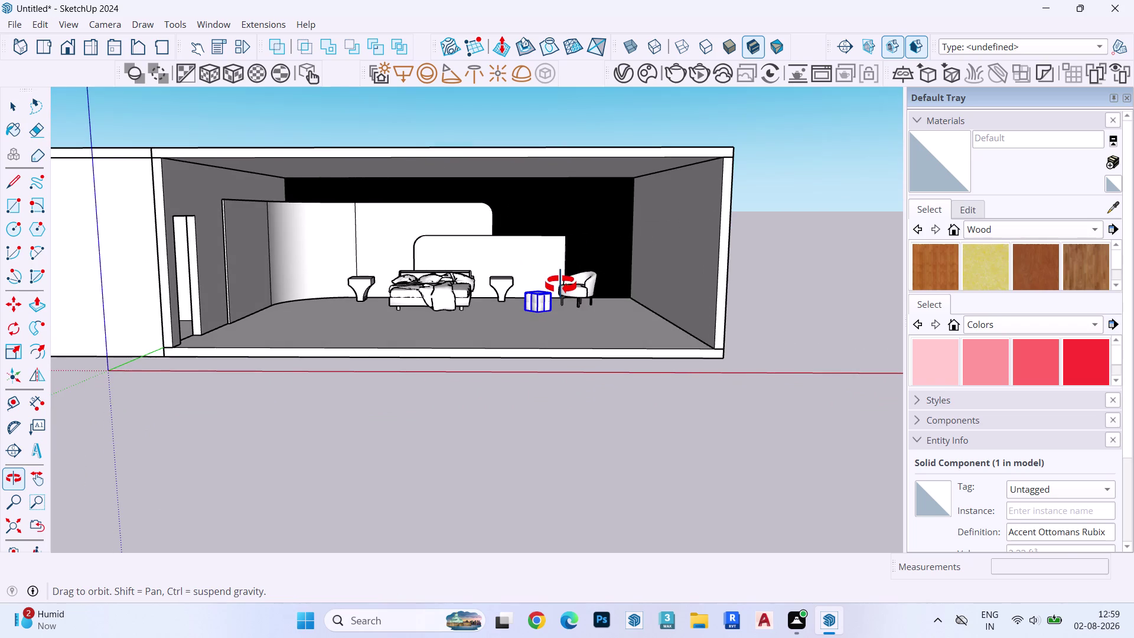
middle_drag(561, 285, 562, 283)
Select the right side wall face and open the Chaos Cosmos library.
double_click(699, 206)
click(694, 199)
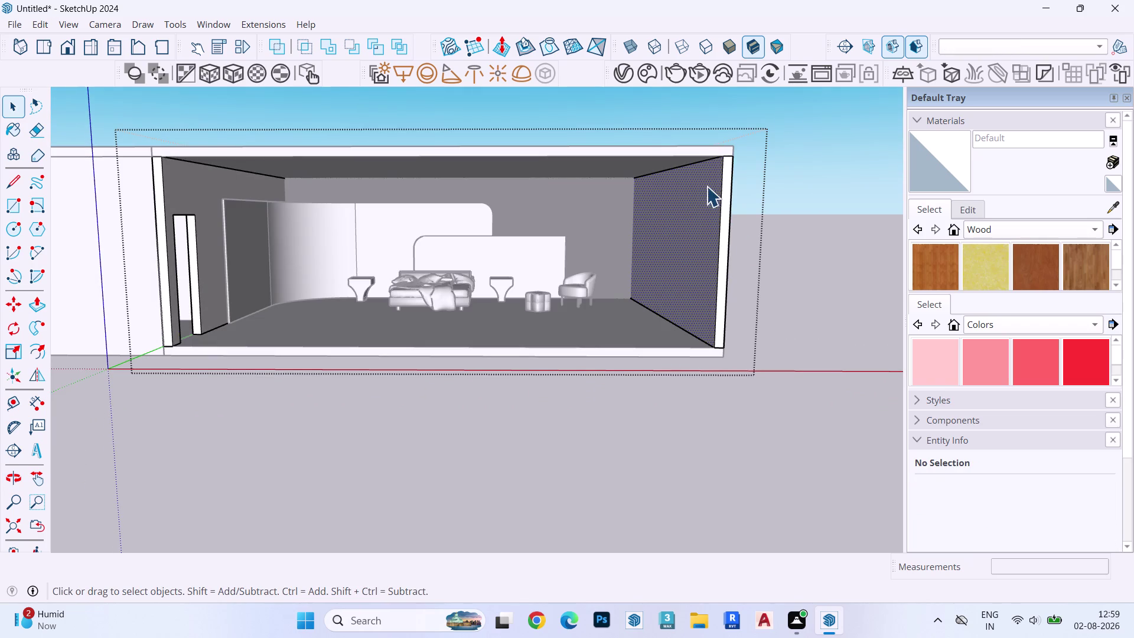
click(652, 75)
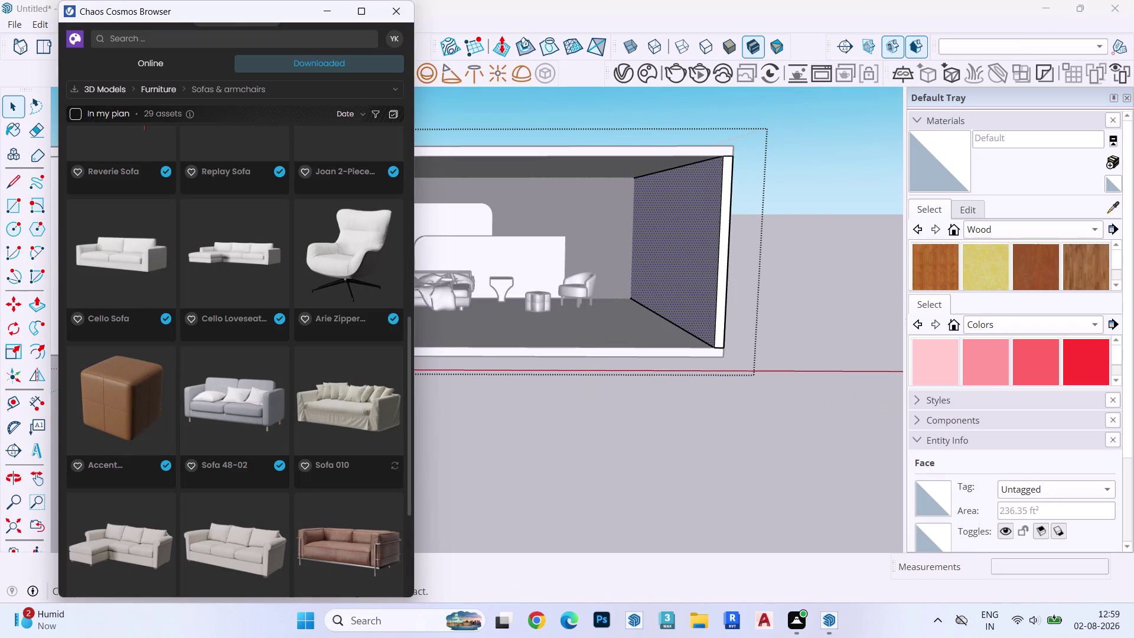
Switch the Cosmos library to online materials and browse the assets.
click(74, 45)
click(218, 157)
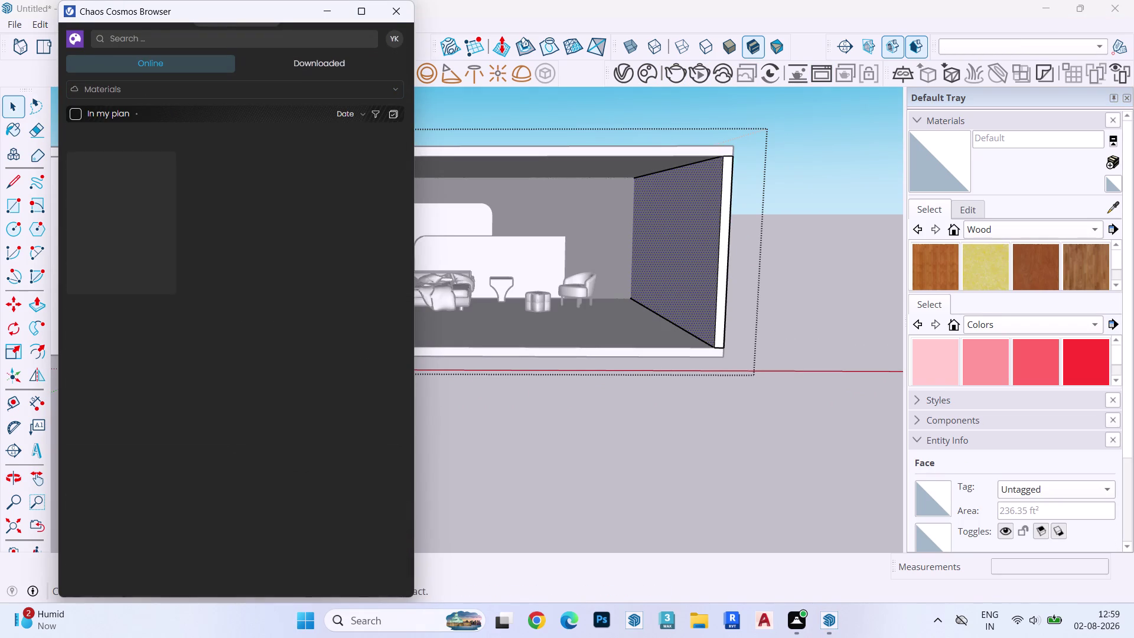
scroll(down, 3)
scroll(down, 3)
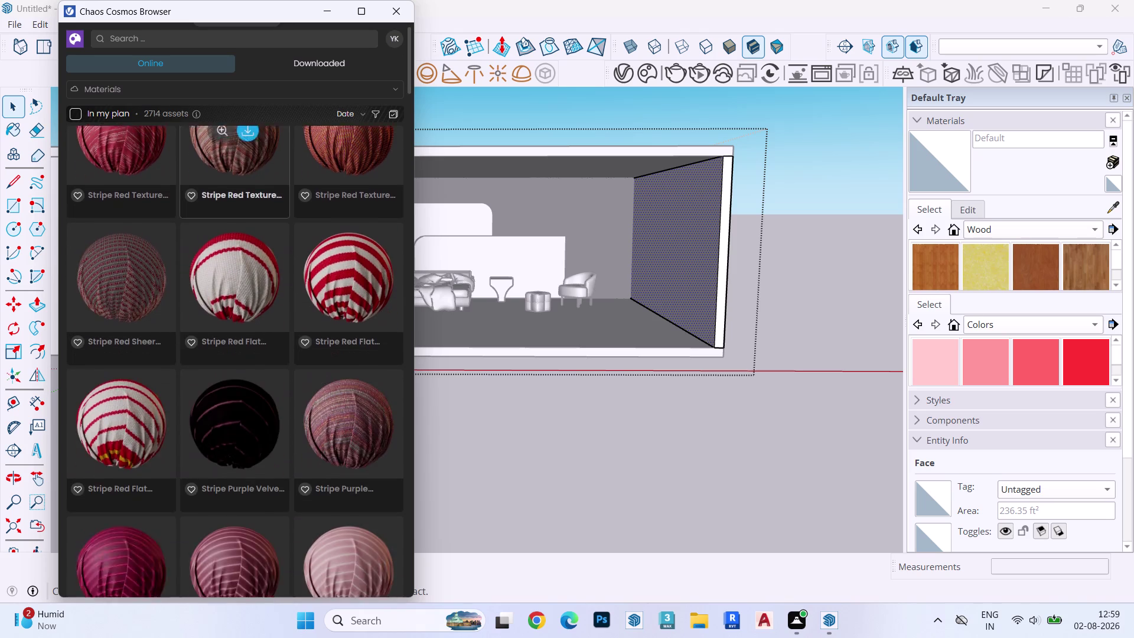
scroll(up, 3)
scroll(up, 3)
click(161, 108)
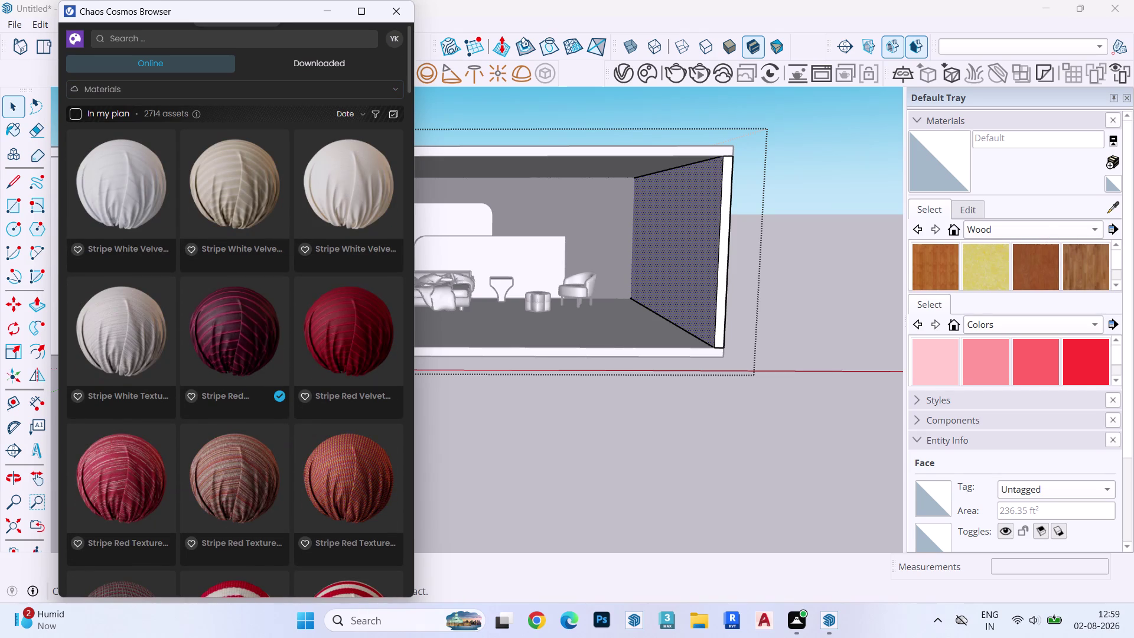
click(180, 109)
click(100, 112)
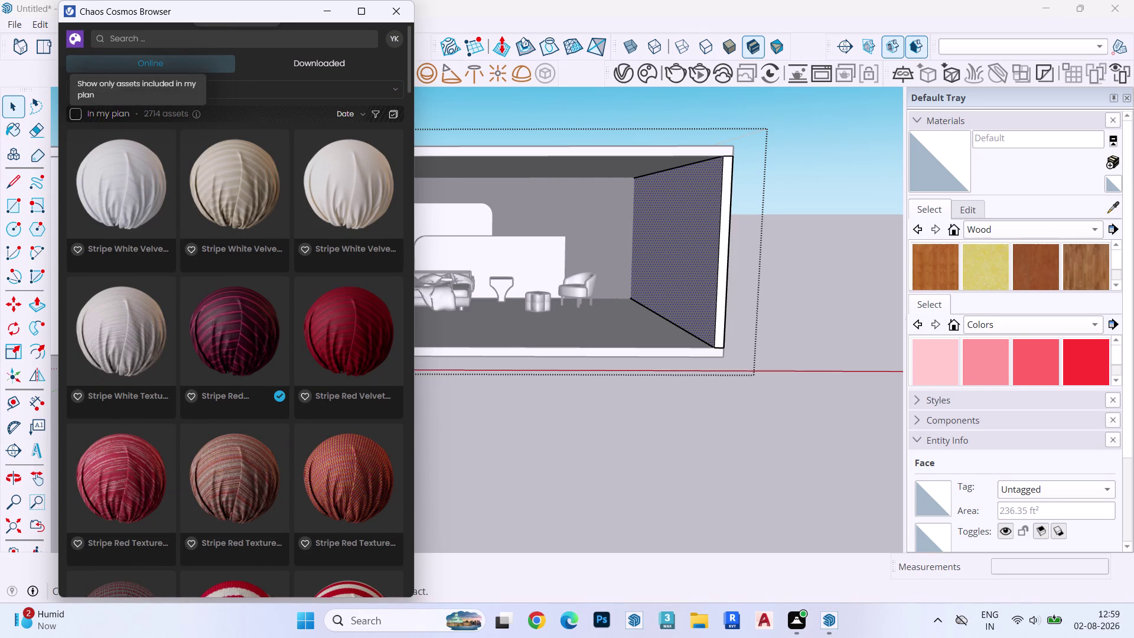
Browse the Concrete materials category in Cosmos.
click(249, 95)
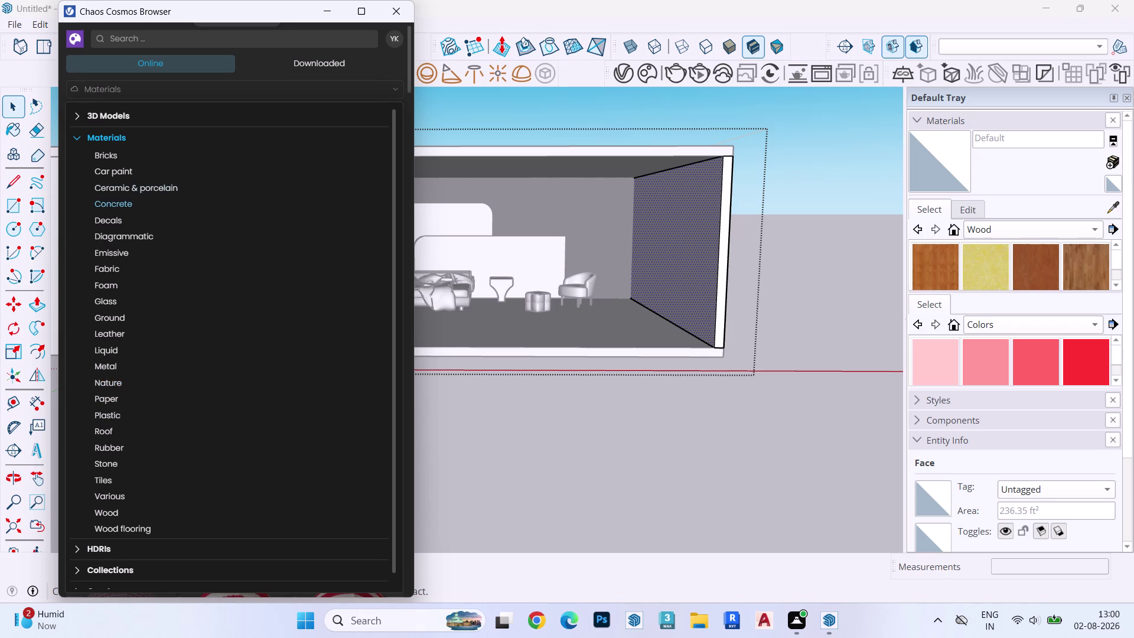
click(127, 200)
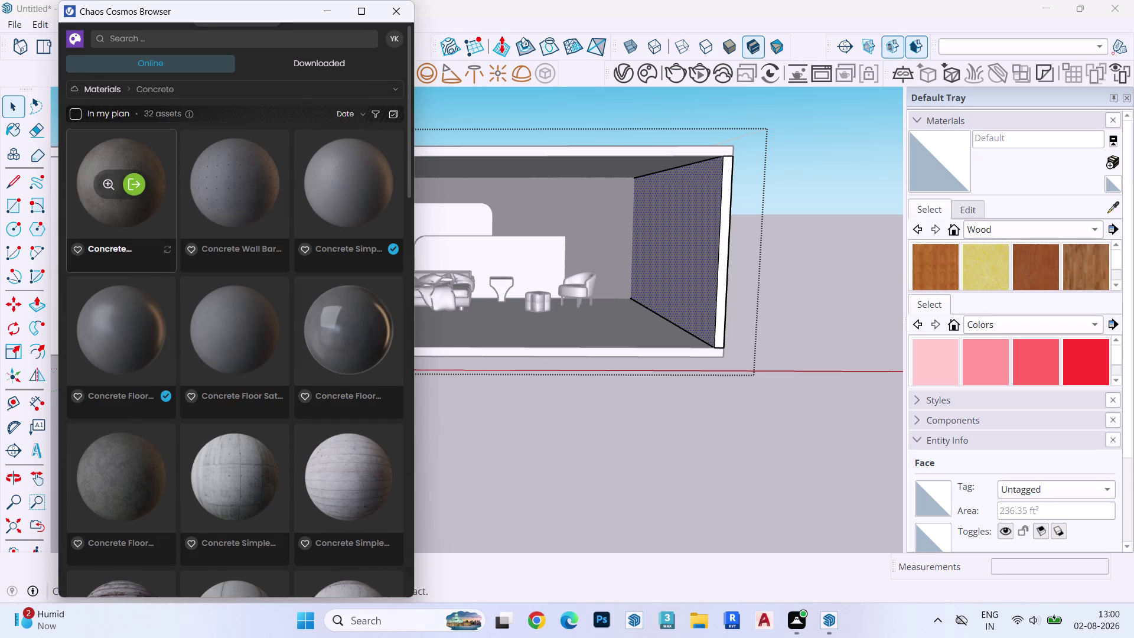
scroll(down, 3)
scroll(down, 3)
scroll(down, 3)
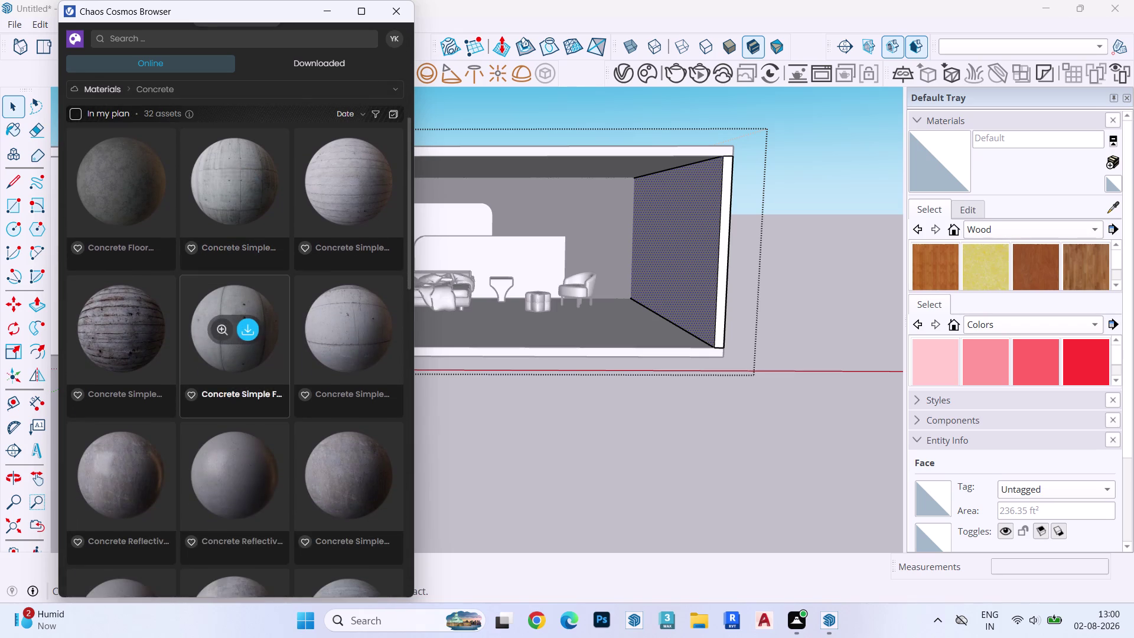
scroll(down, 3)
scroll(down, 3)
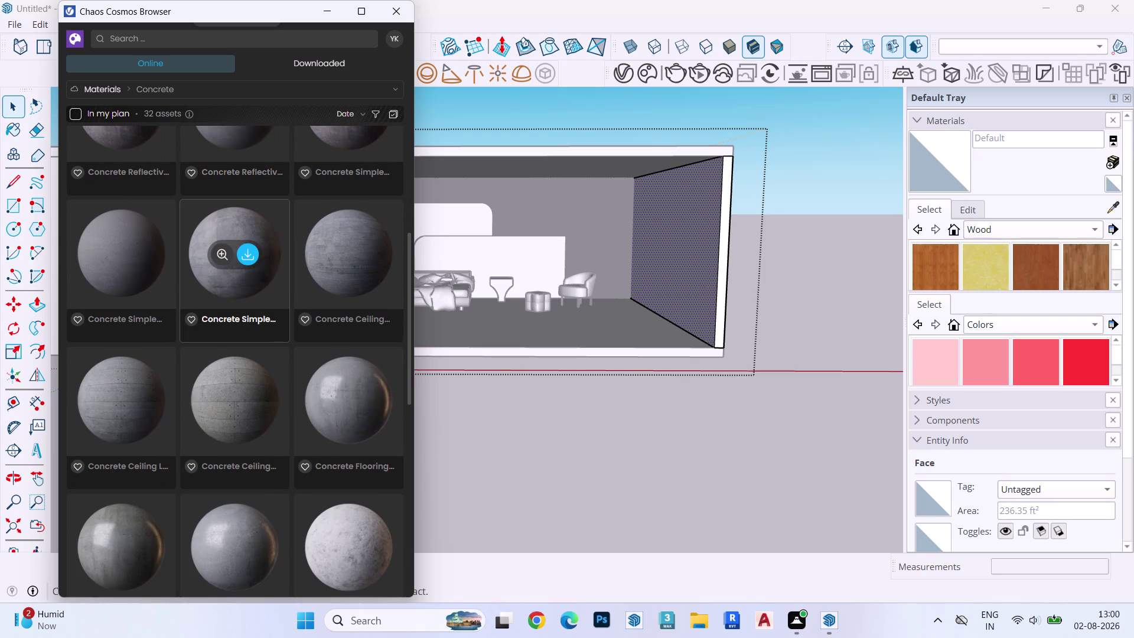
scroll(down, 3)
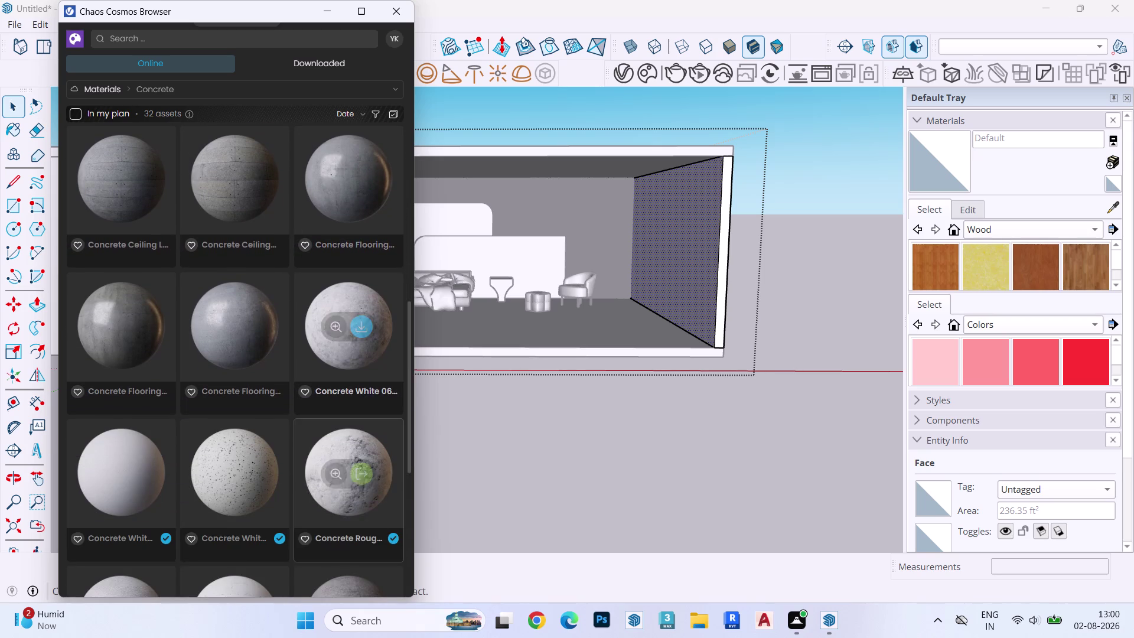
scroll(down, 3)
scroll(up, 3)
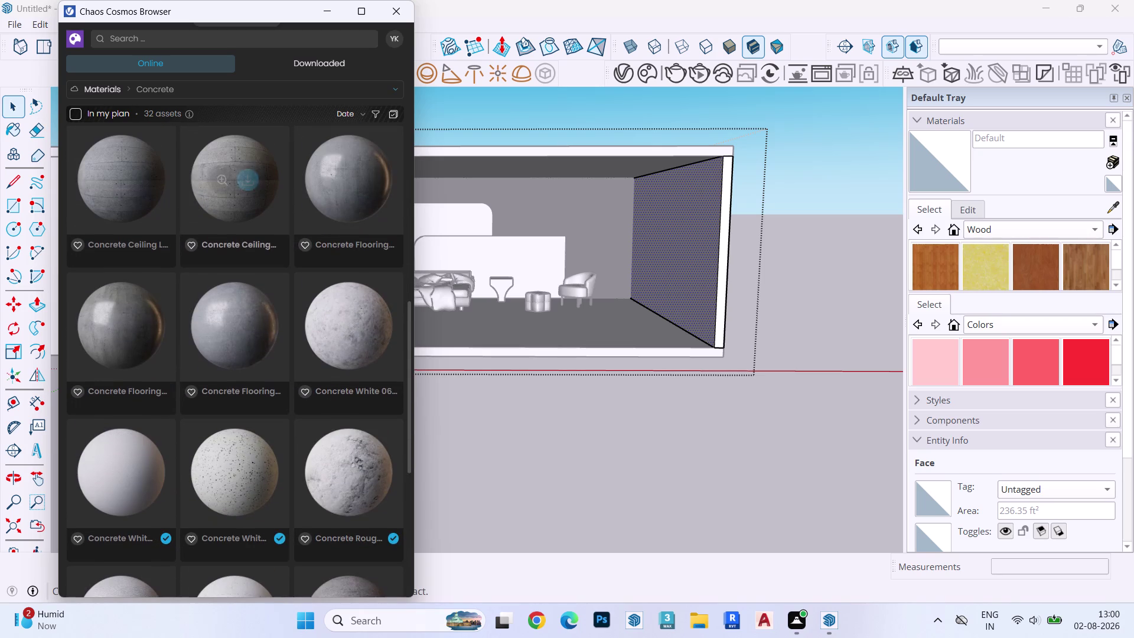
Move through Tiles to Stone and import Venetian Plaster White 300cm.
click(112, 89)
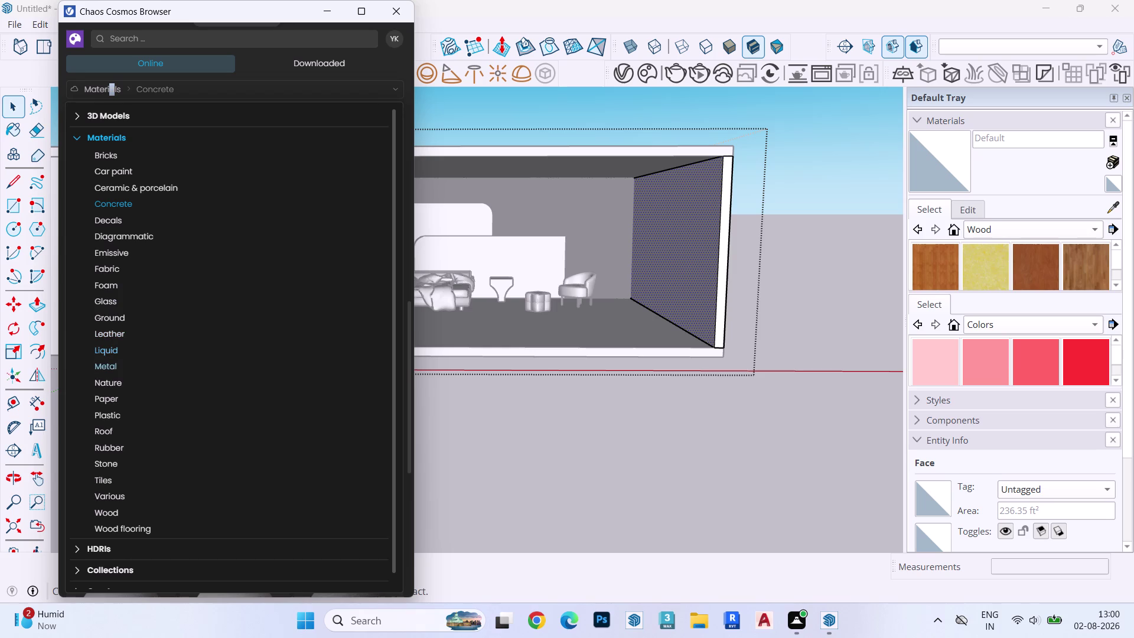
click(122, 478)
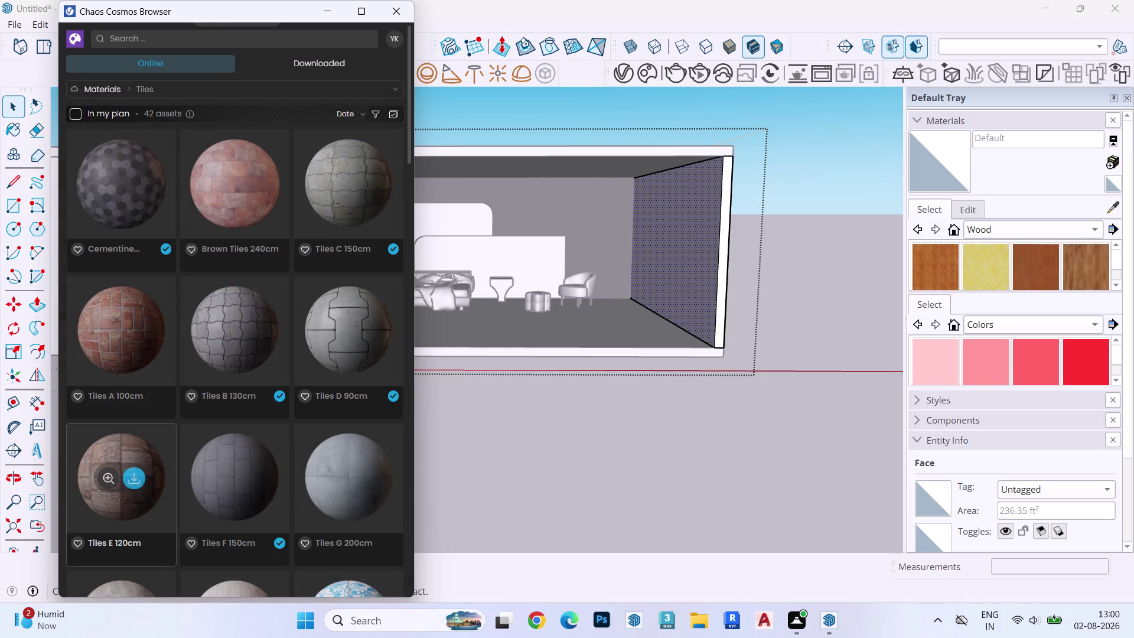
click(115, 87)
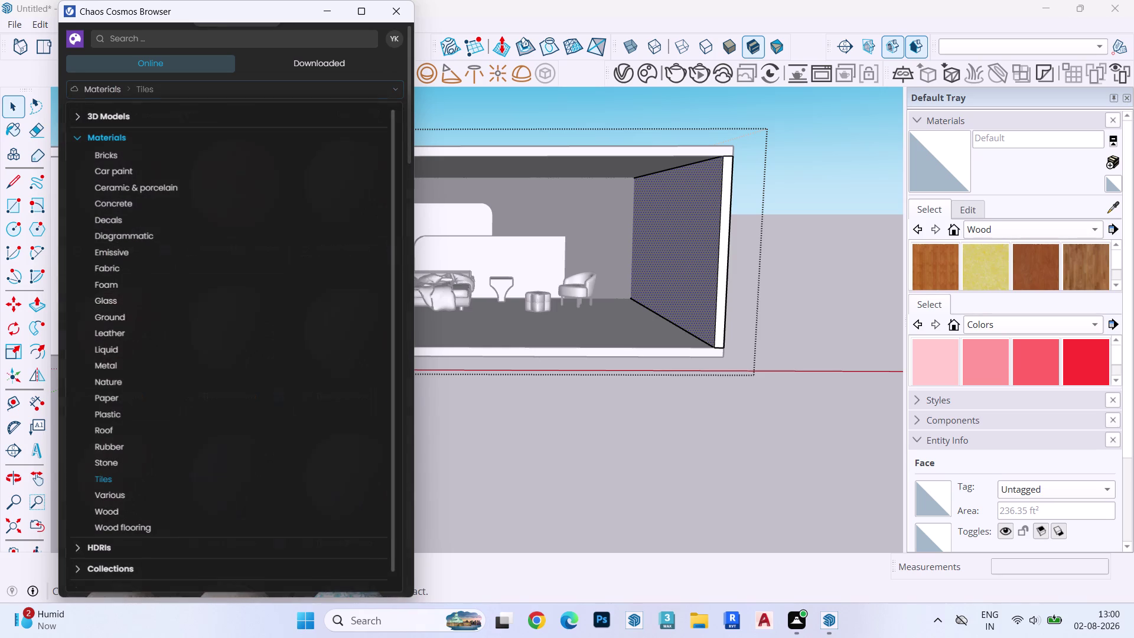
click(118, 458)
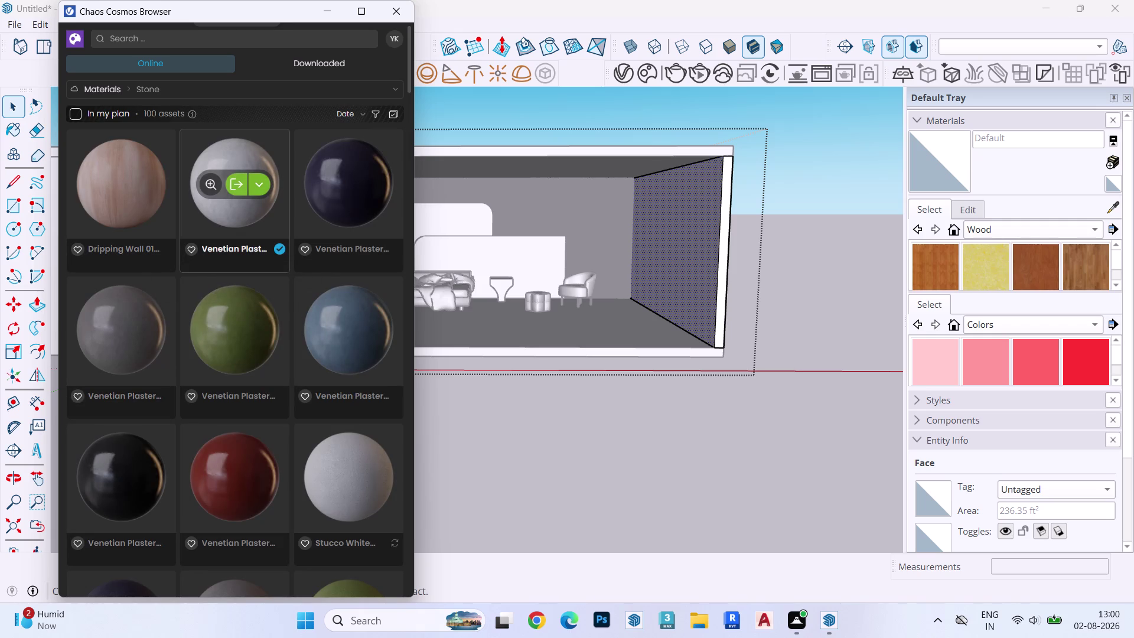
click(232, 184)
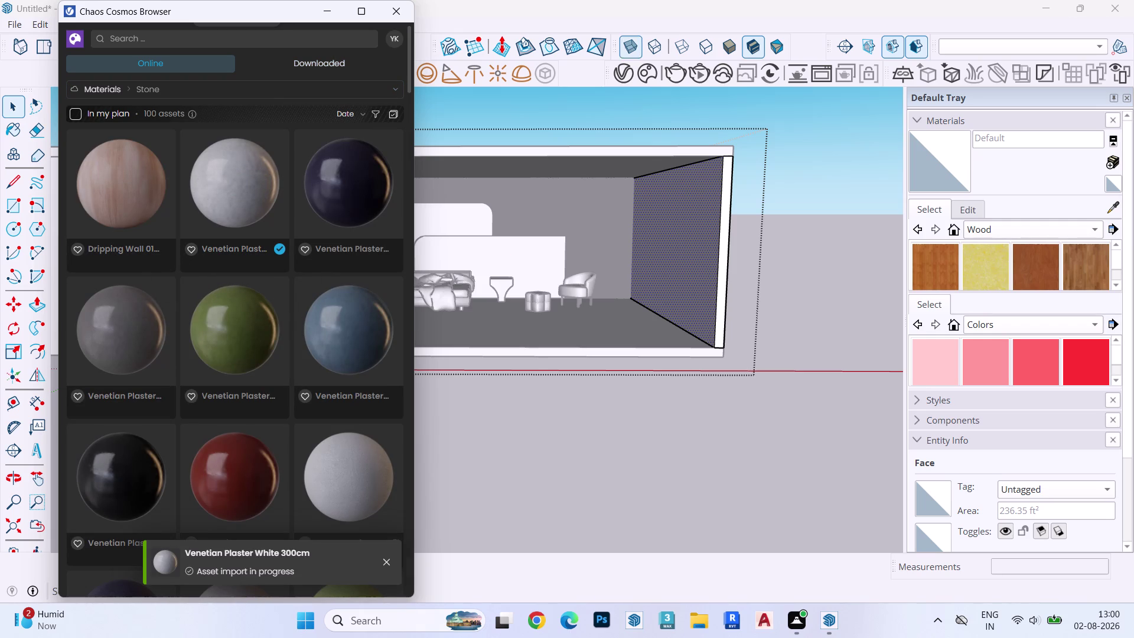
click(631, 75)
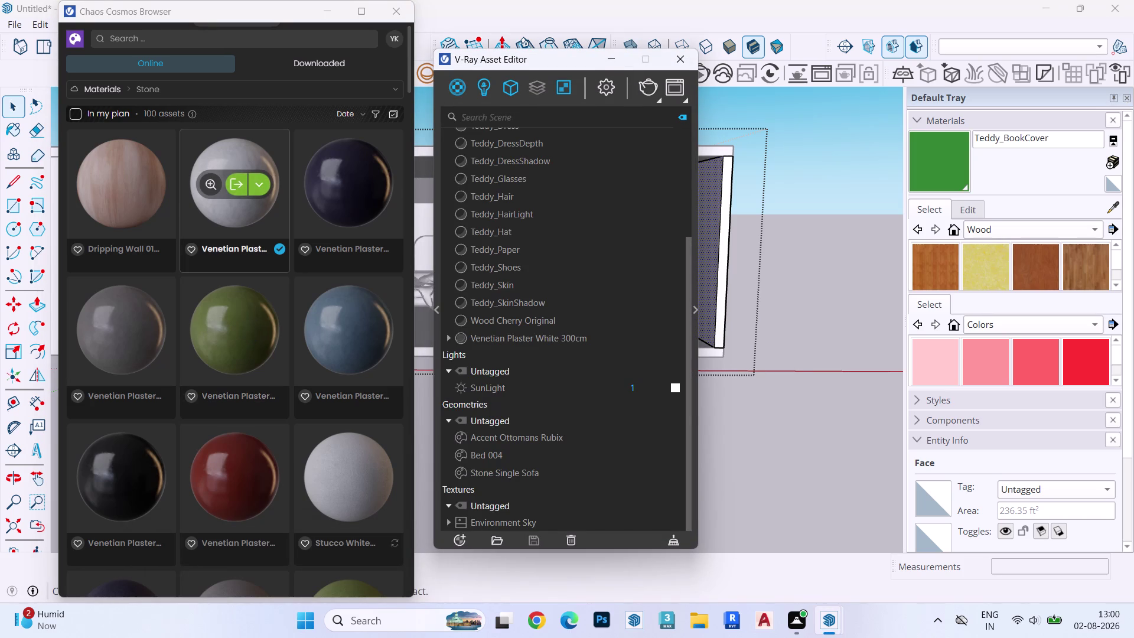
View the Venetian Plaster White 300cm details, then import it again from Stone.
right_click(242, 154)
click(257, 180)
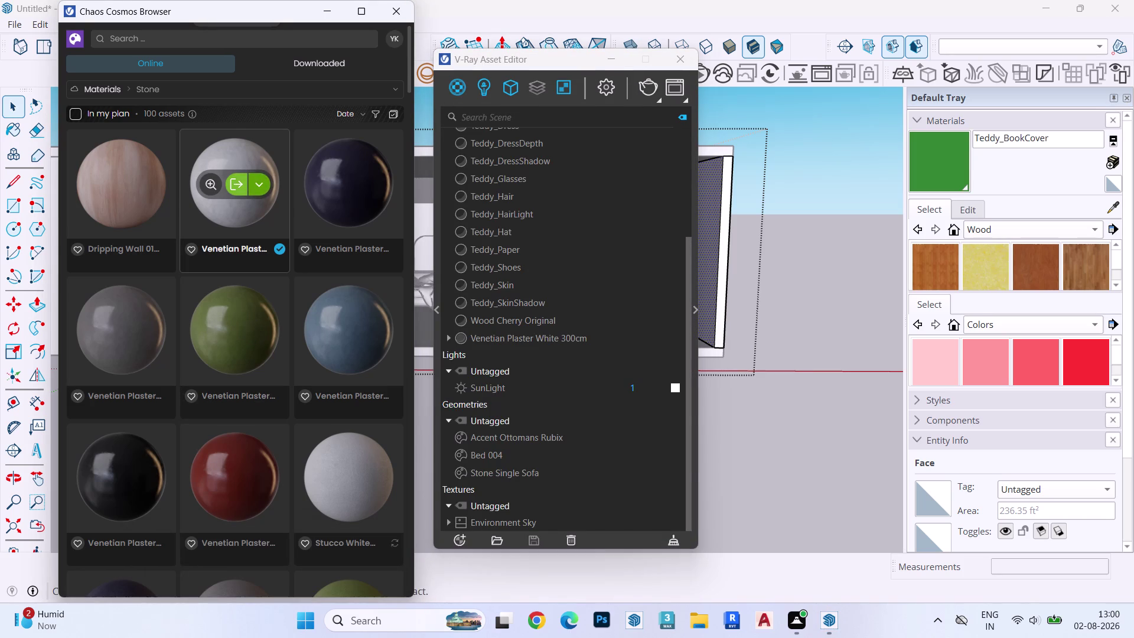
click(222, 187)
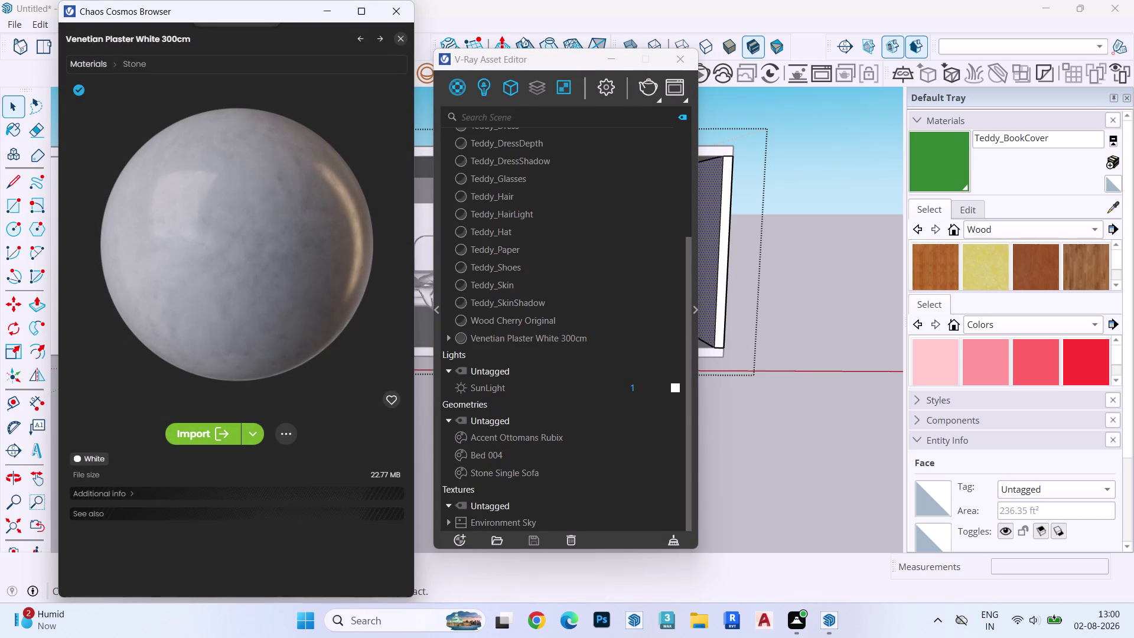
click(405, 37)
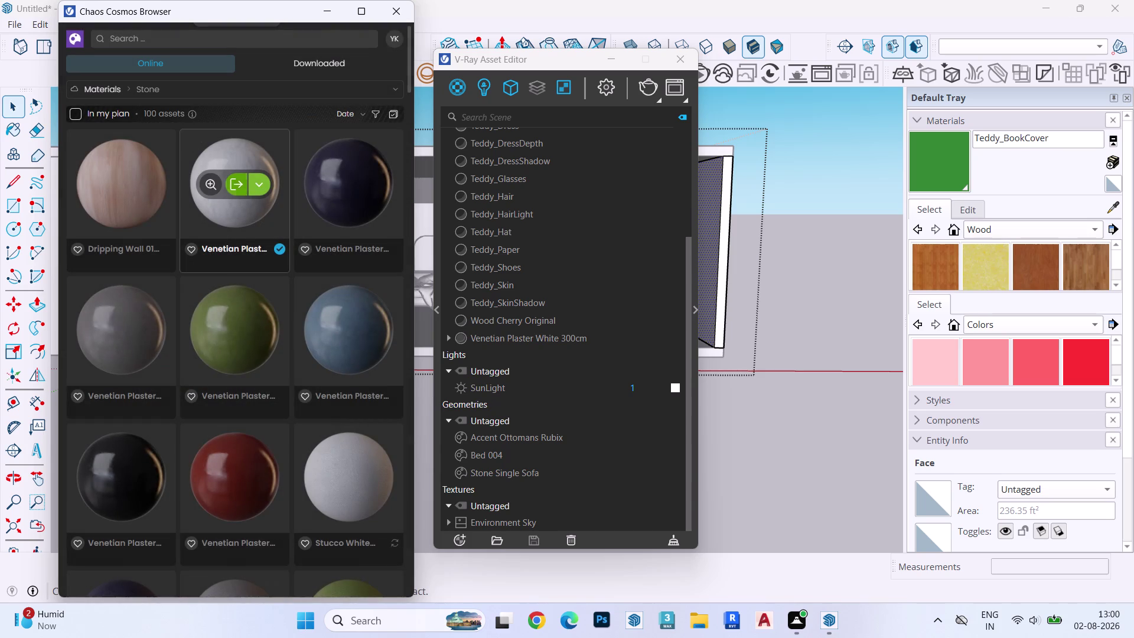
click(240, 191)
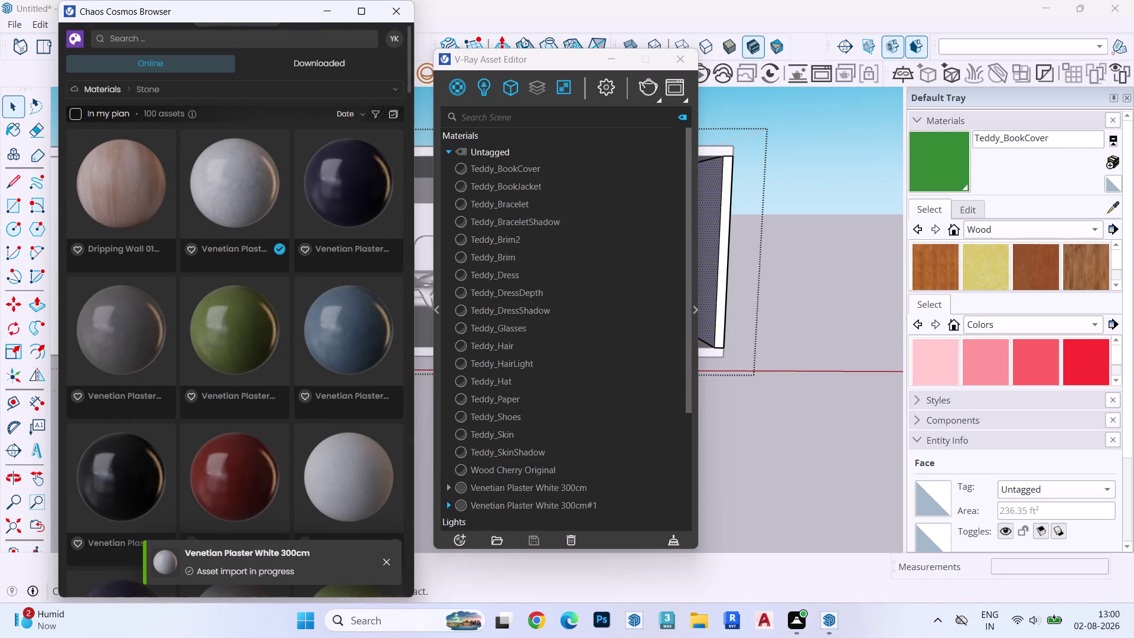
Delete the duplicate Venetian Plaster White 300cm#1 and move the Asset Editor aside.
click(539, 506)
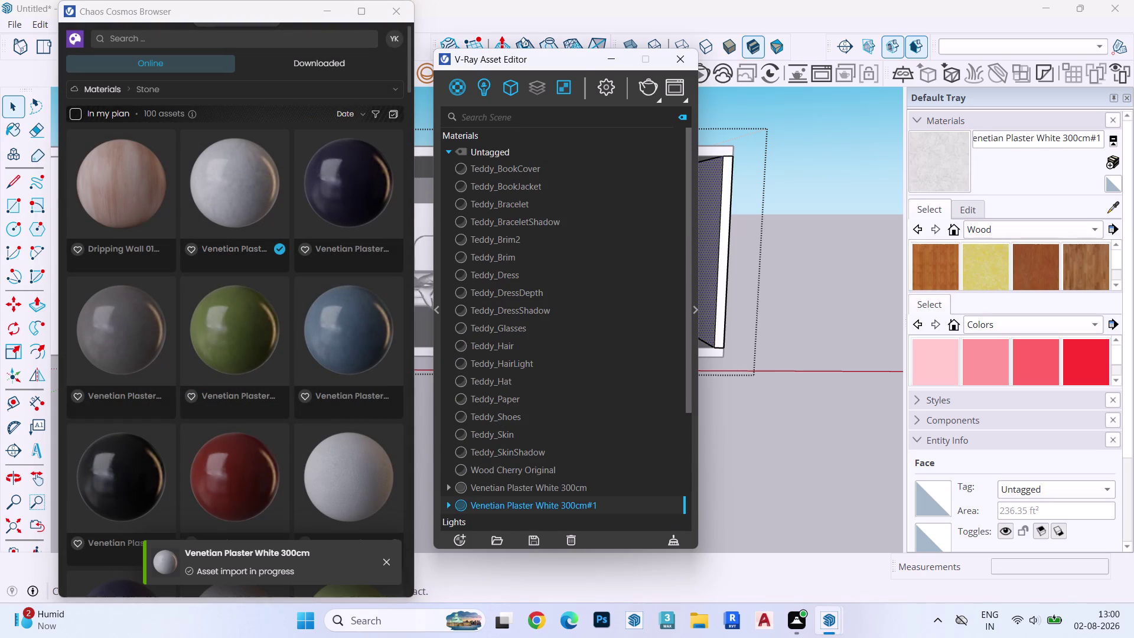
right_click(539, 505)
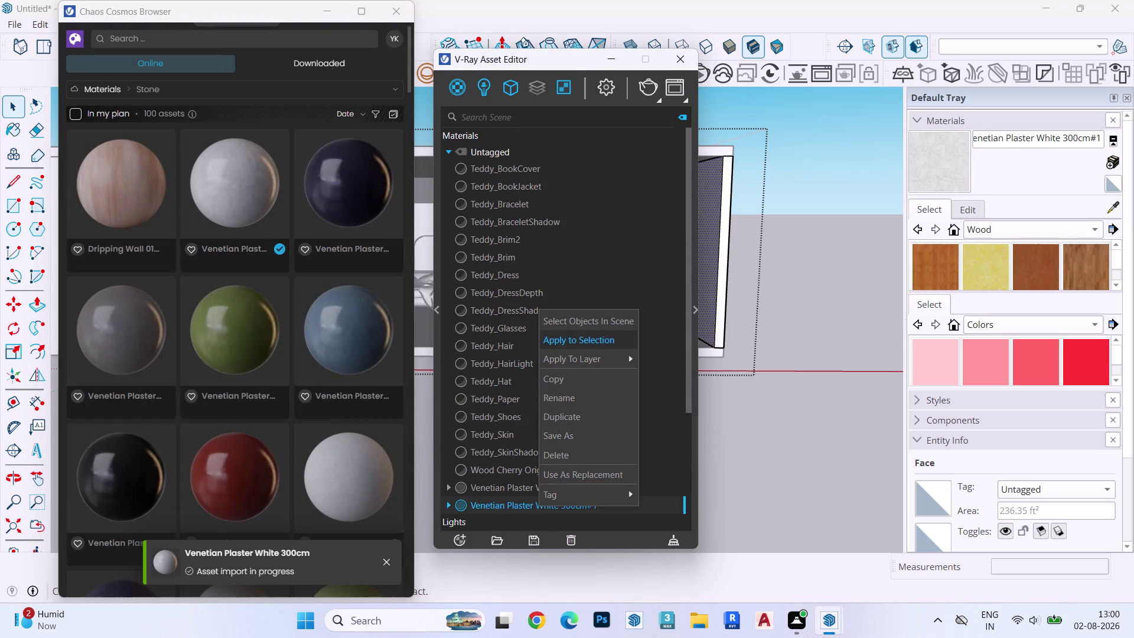
click(565, 455)
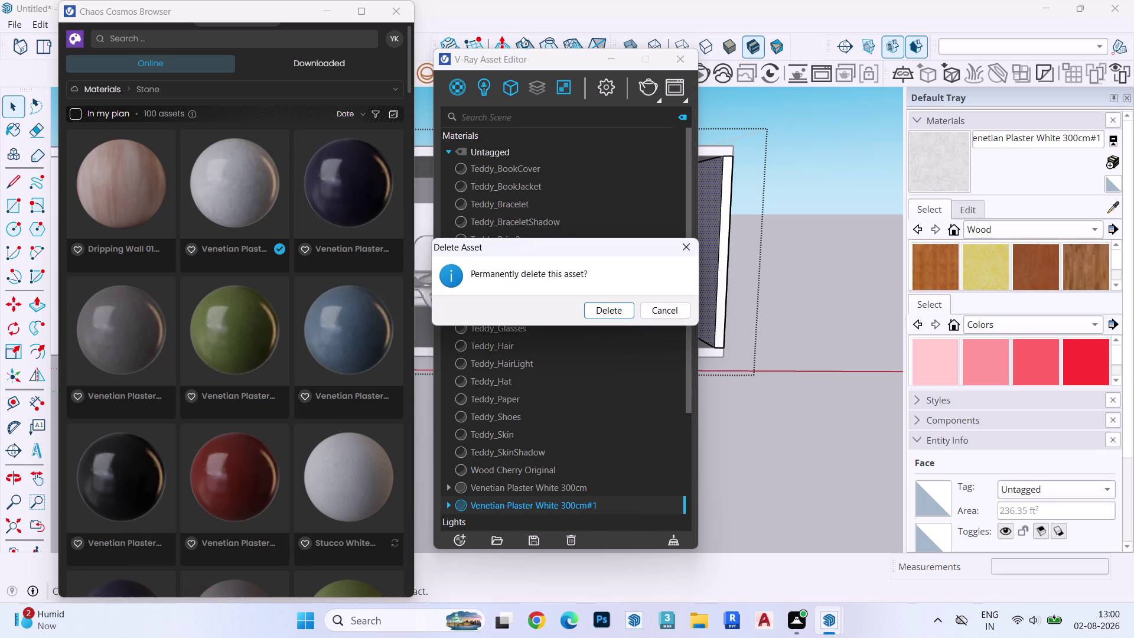
click(618, 305)
drag(557, 60, 558, 61)
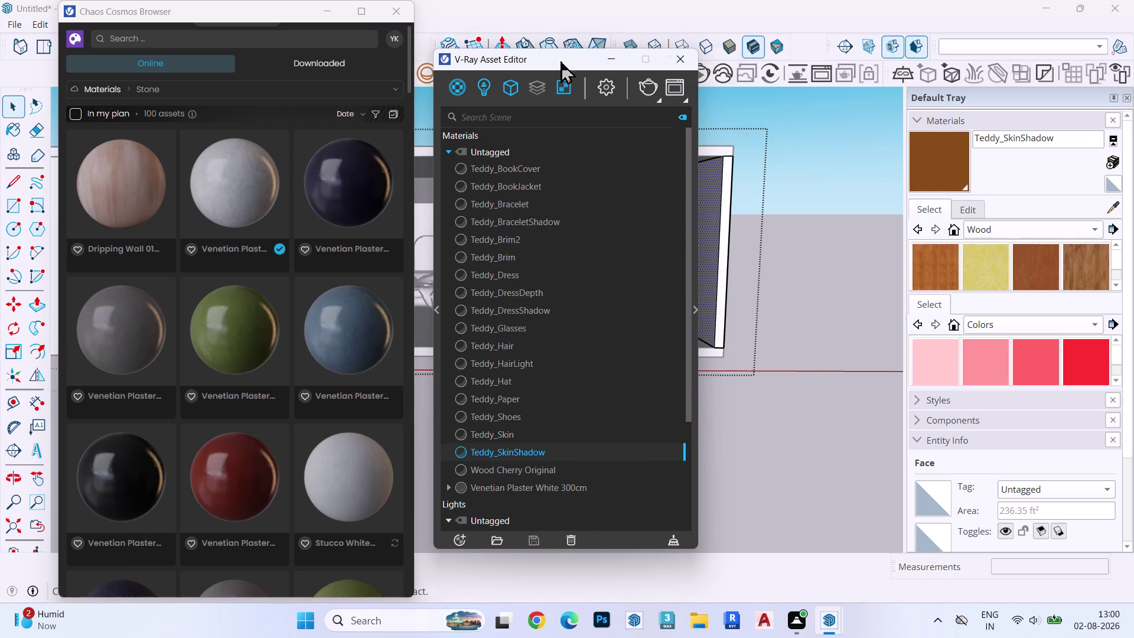
drag(558, 61, 747, 58)
Select the connected wall surfaces, apply Venetian Plaster White 300cm, and orbit to inspect.
triple_click(494, 334)
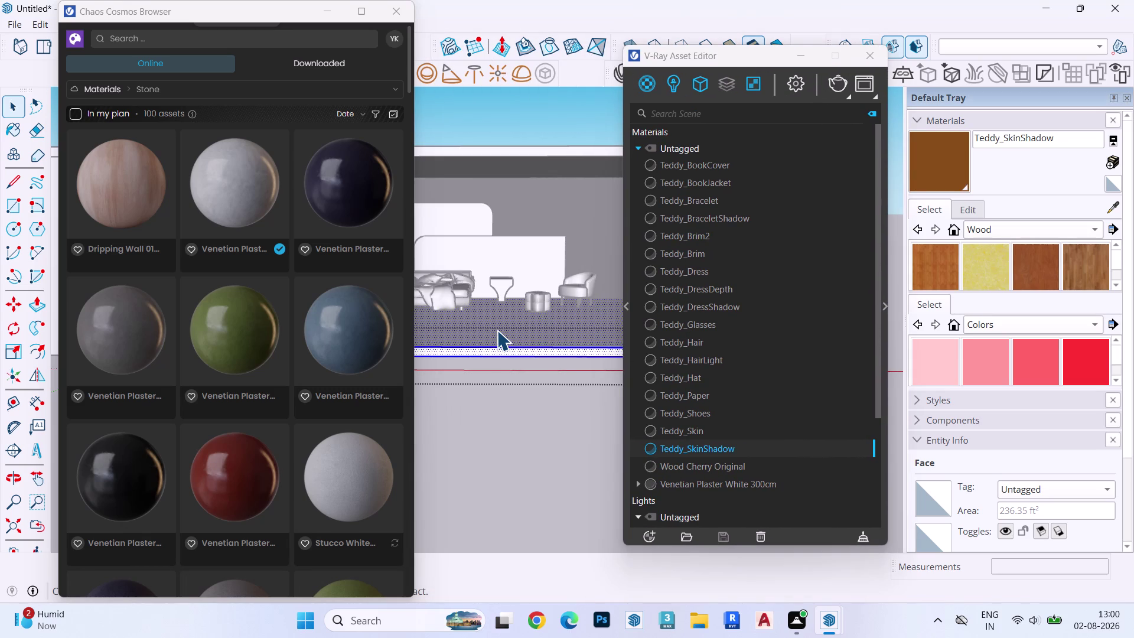
click(497, 330)
click(679, 480)
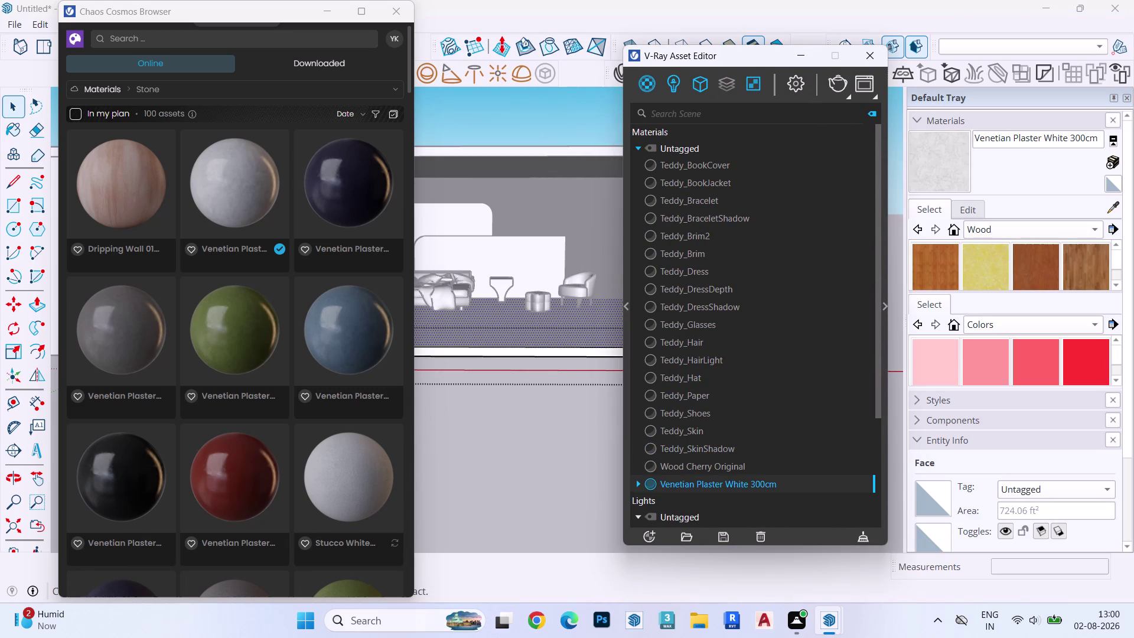
right_click(679, 481)
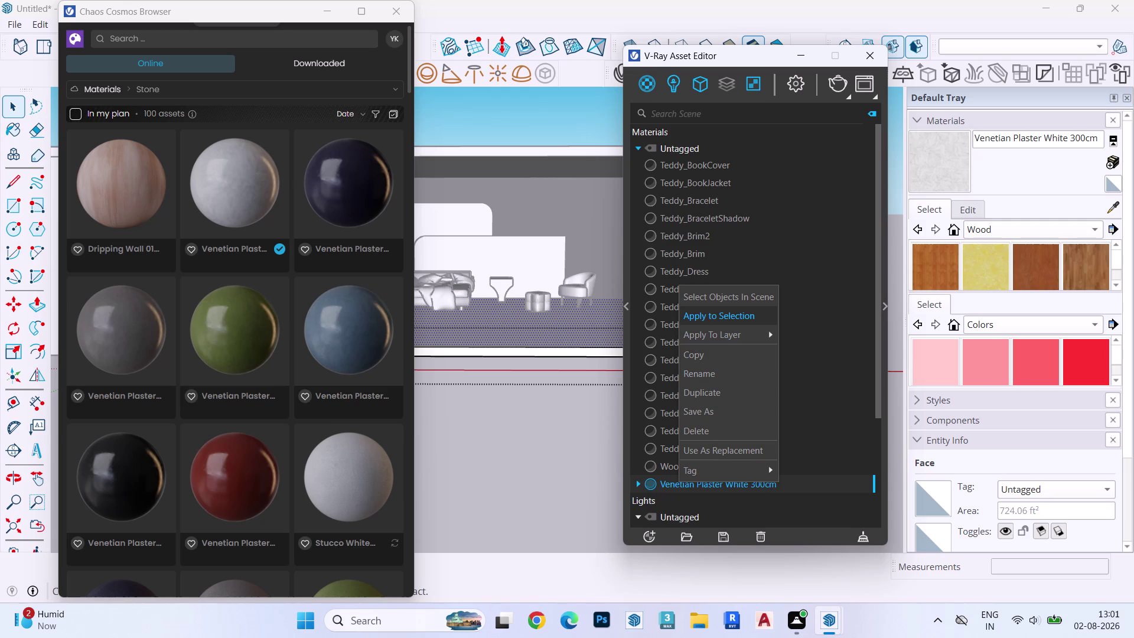
click(727, 315)
scroll(up, 3)
middle_drag(518, 333, 494, 527)
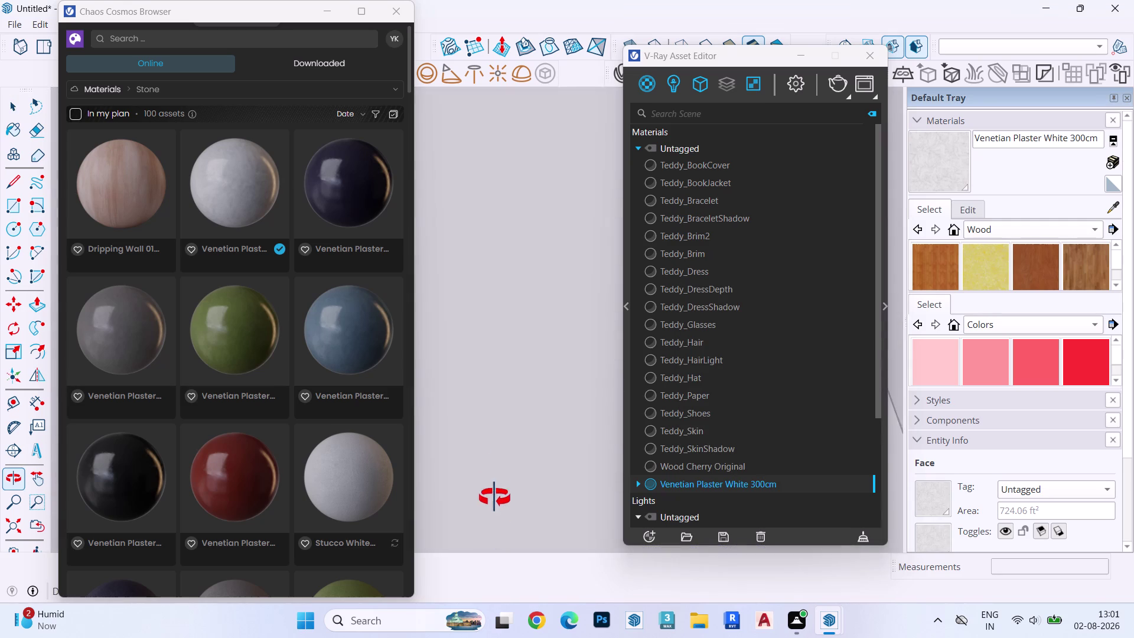
middle_drag(494, 528, 502, 385)
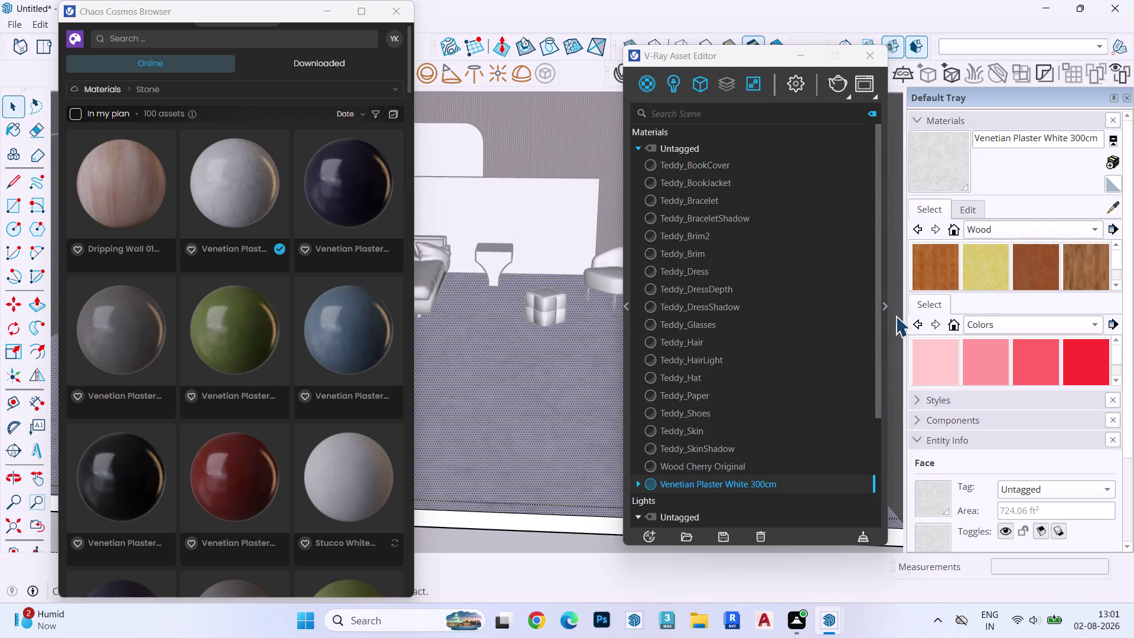
click(884, 307)
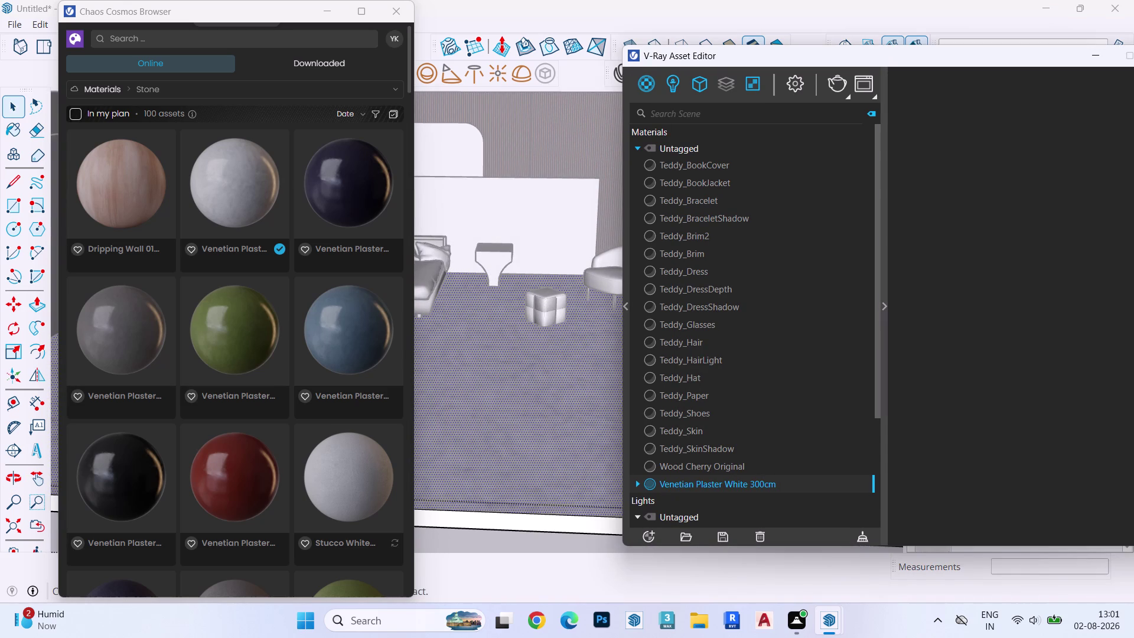
Expand Reflection, keep the reflection colour white, and raise roughness from 0.2 to 0.52.
drag(926, 54, 458, 32)
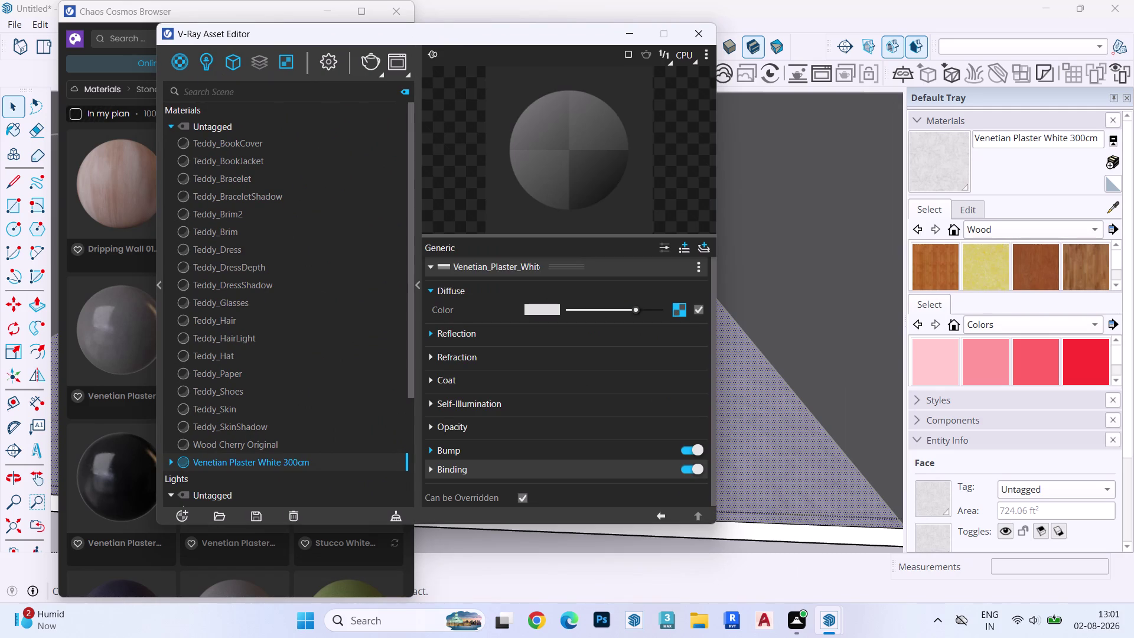
click(492, 332)
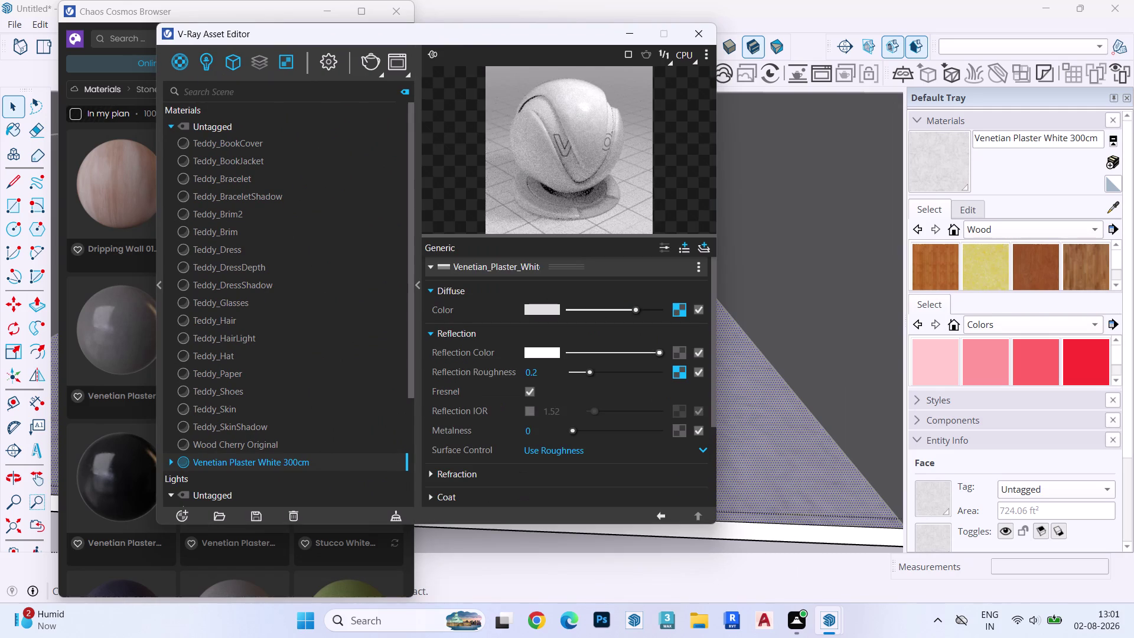
click(588, 350)
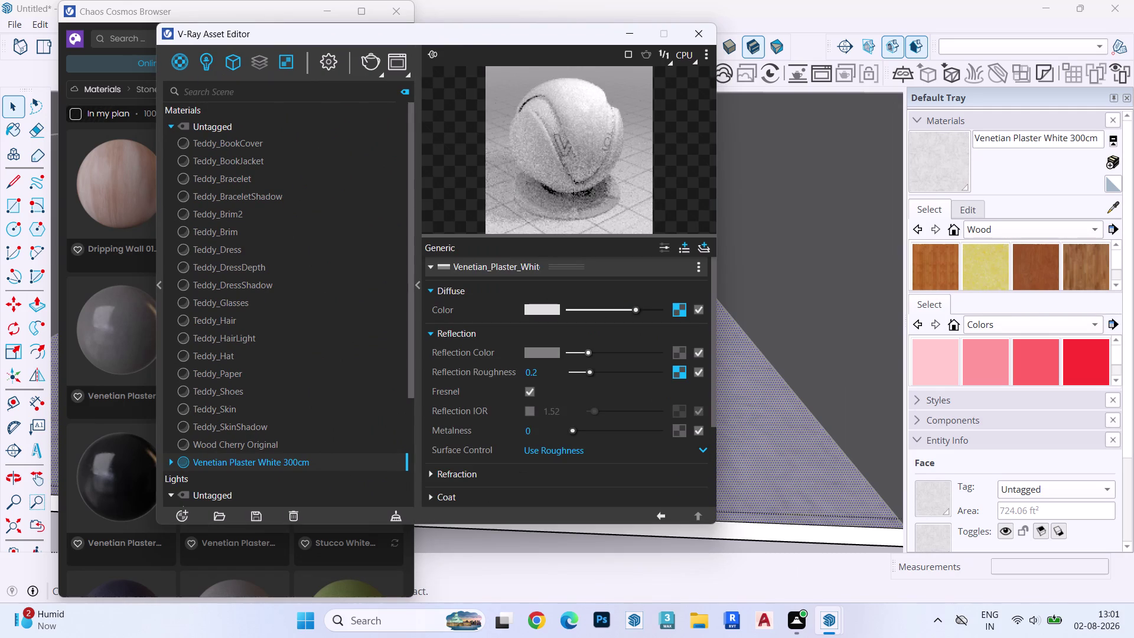
drag(588, 349, 686, 350)
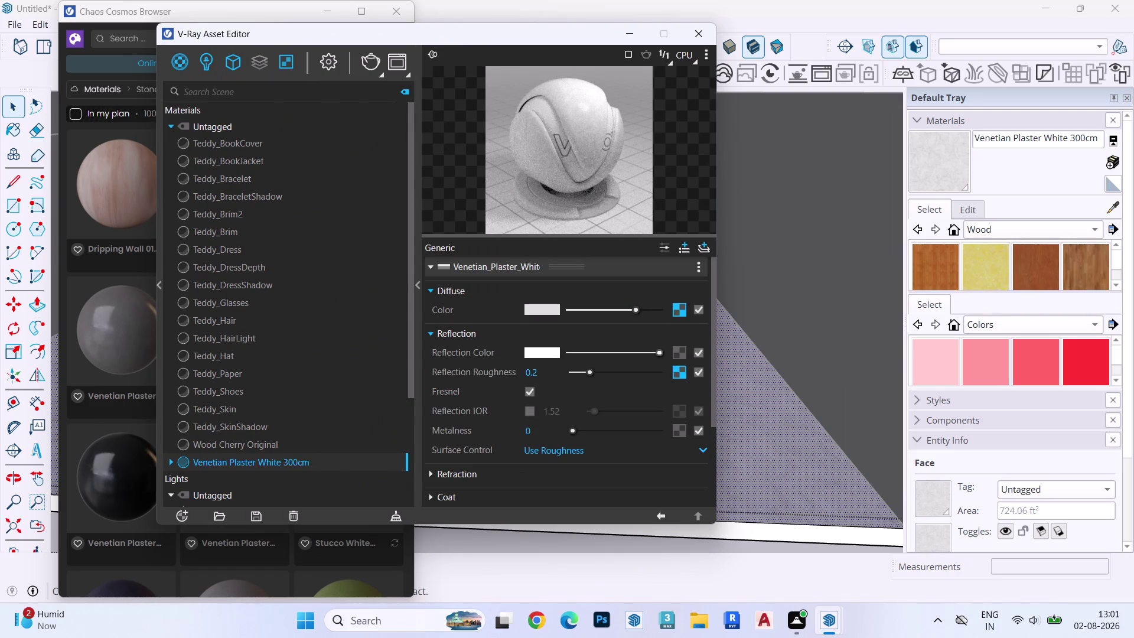
drag(589, 369, 617, 366)
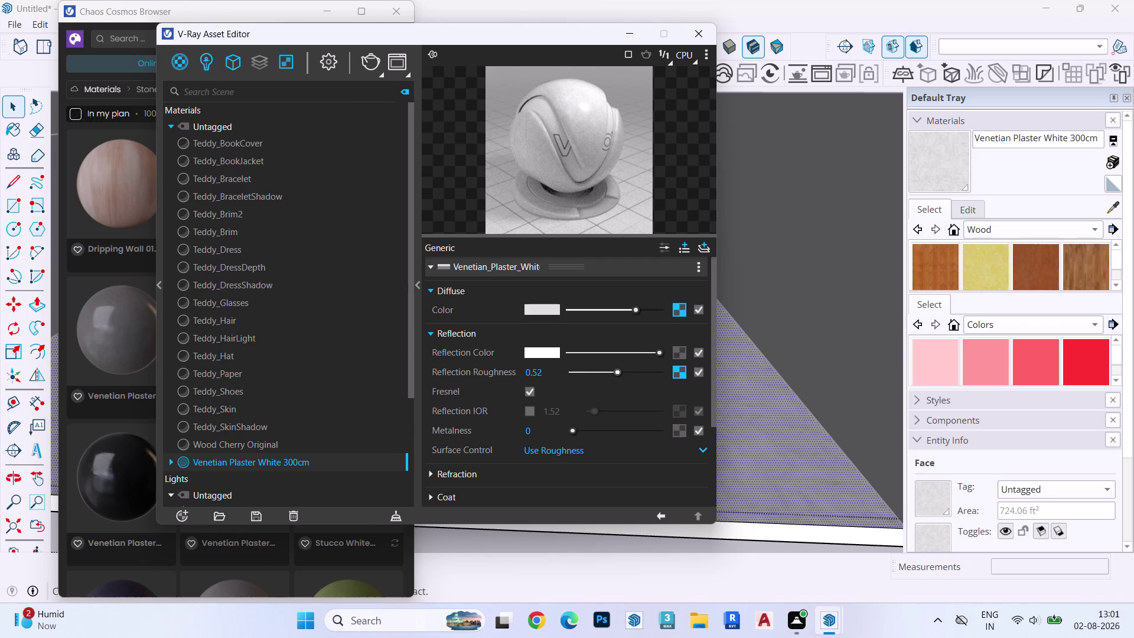